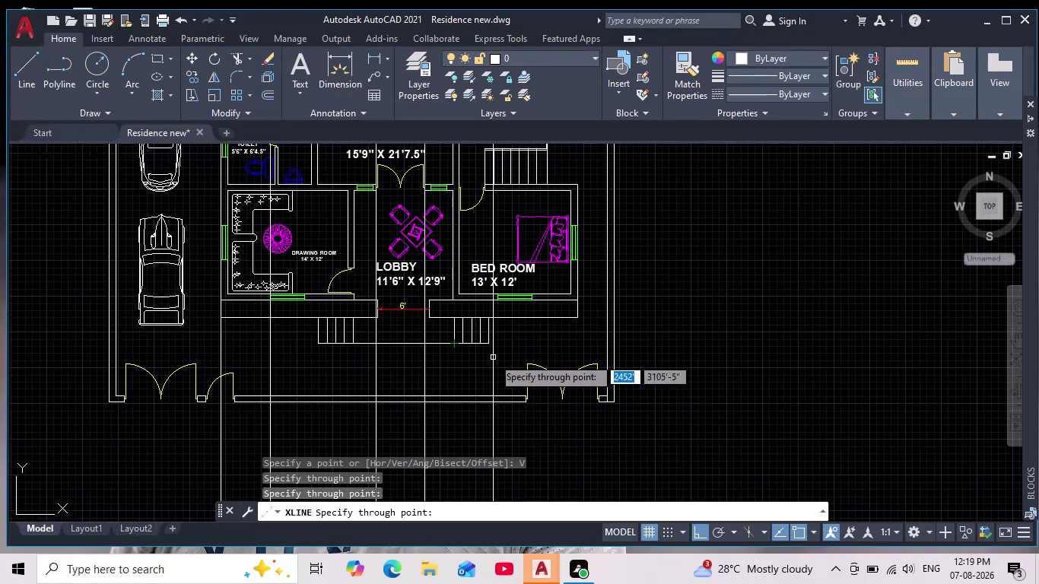
Pan and zoom along the lobby's front opening while the construction lines are active.
middle_drag(492, 357, 501, 402)
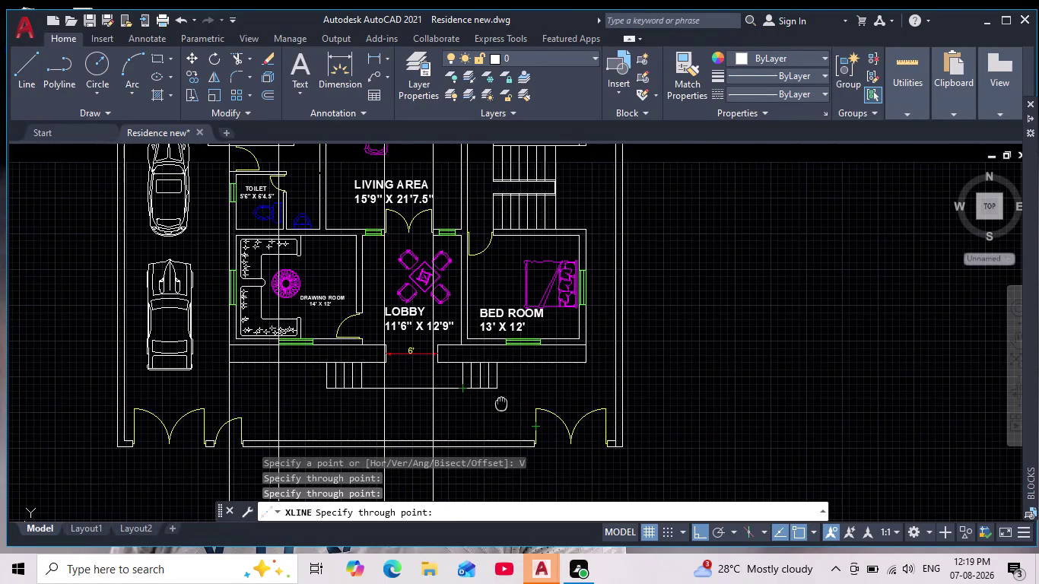
middle_drag(501, 402, 508, 398)
scroll(down, 3)
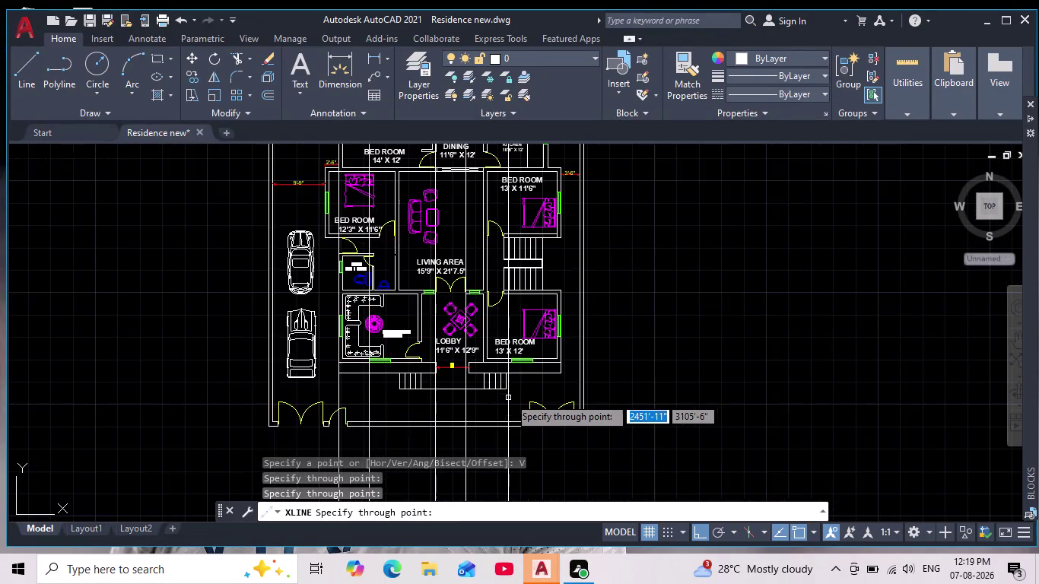
scroll(down, 3)
scroll(up, 3)
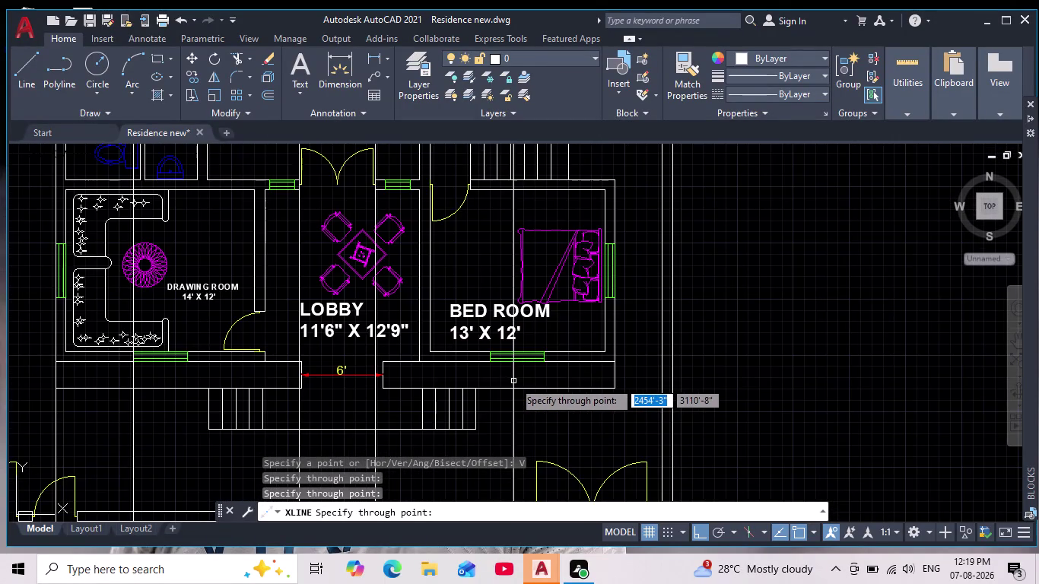
scroll(up, 3)
middle_drag(514, 381, 521, 392)
scroll(down, 3)
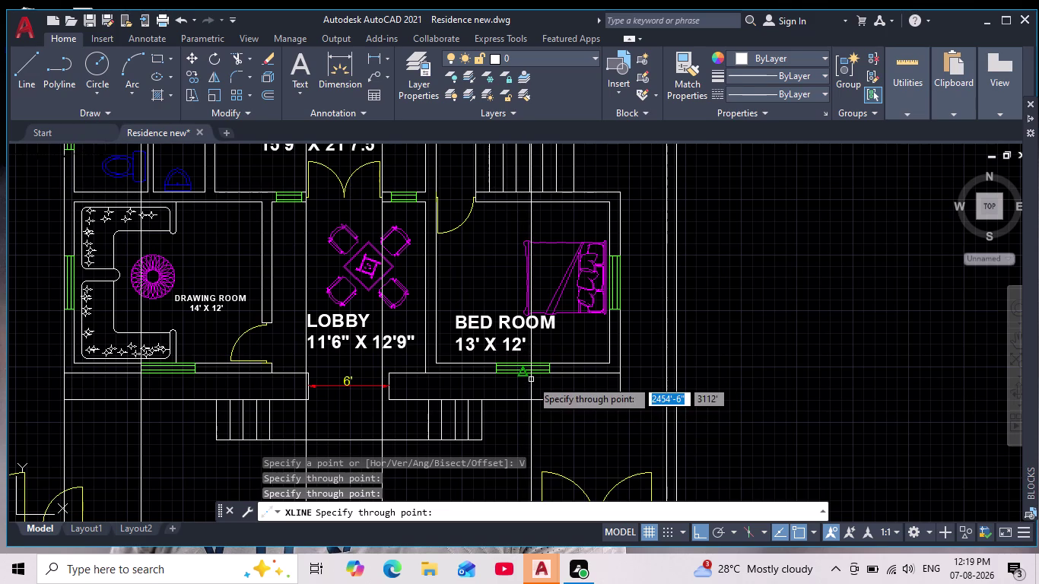
Cancel the construction line command and pan out to see the whole plan.
key(Escape)
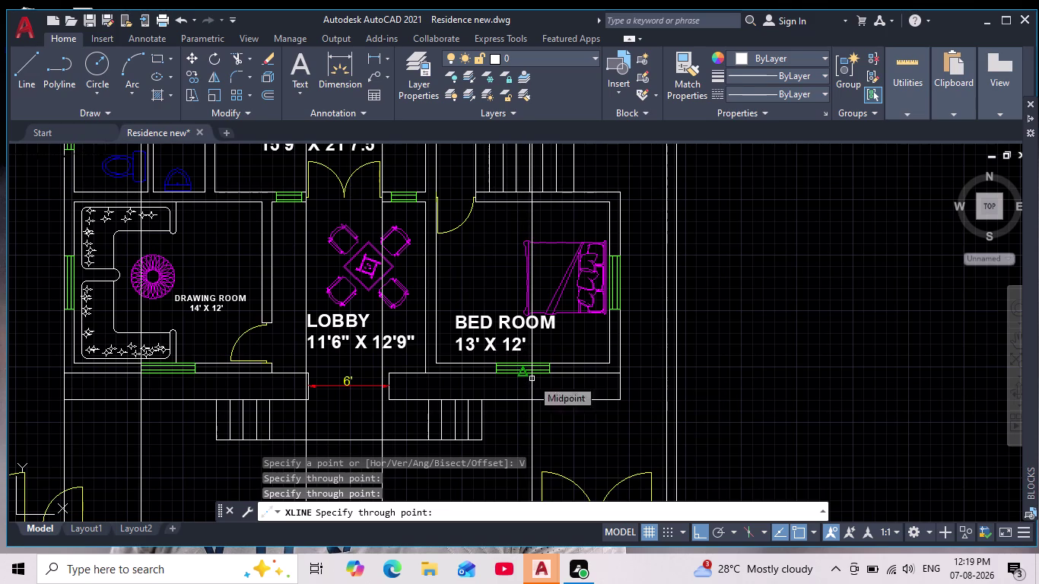
scroll(up, 3)
scroll(down, 3)
scroll(up, 3)
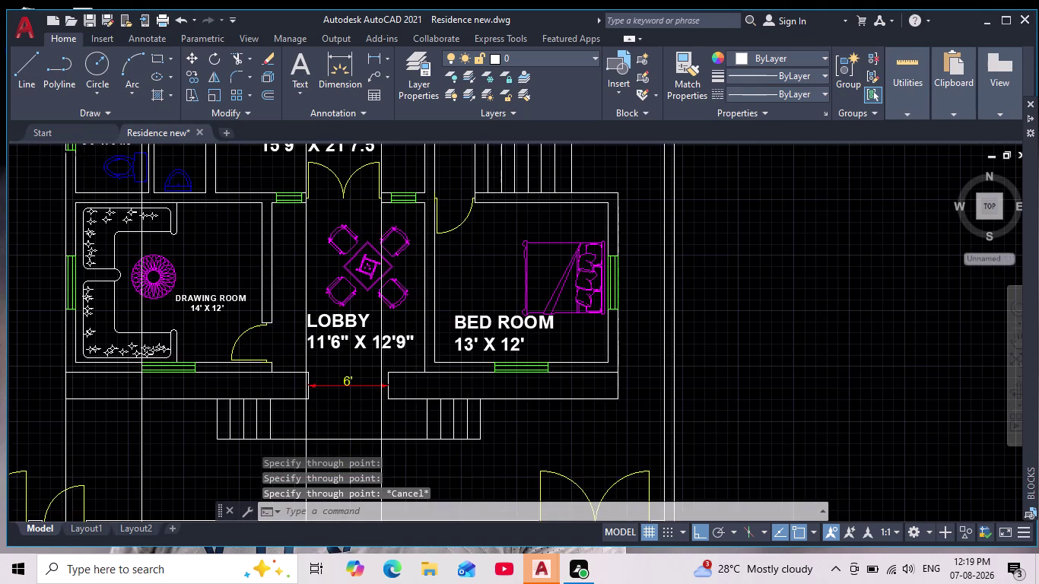
middle_drag(403, 386, 437, 279)
scroll(down, 3)
Window-select and erase the two vertical construction lines through the lobby.
click(462, 445)
click(380, 438)
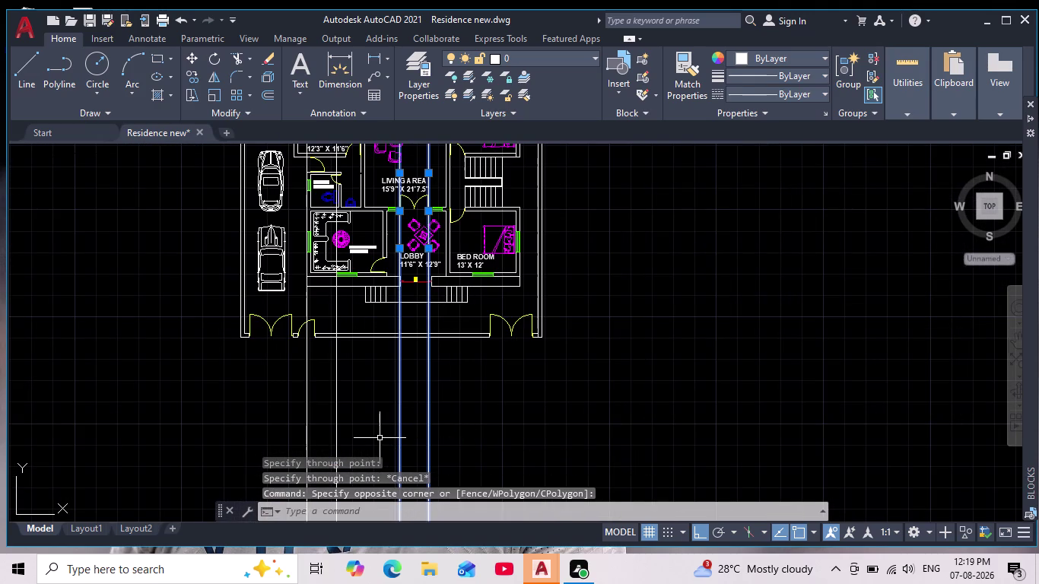
key(Delete)
scroll(up, 3)
scroll(down, 3)
middle_drag(392, 260, 393, 283)
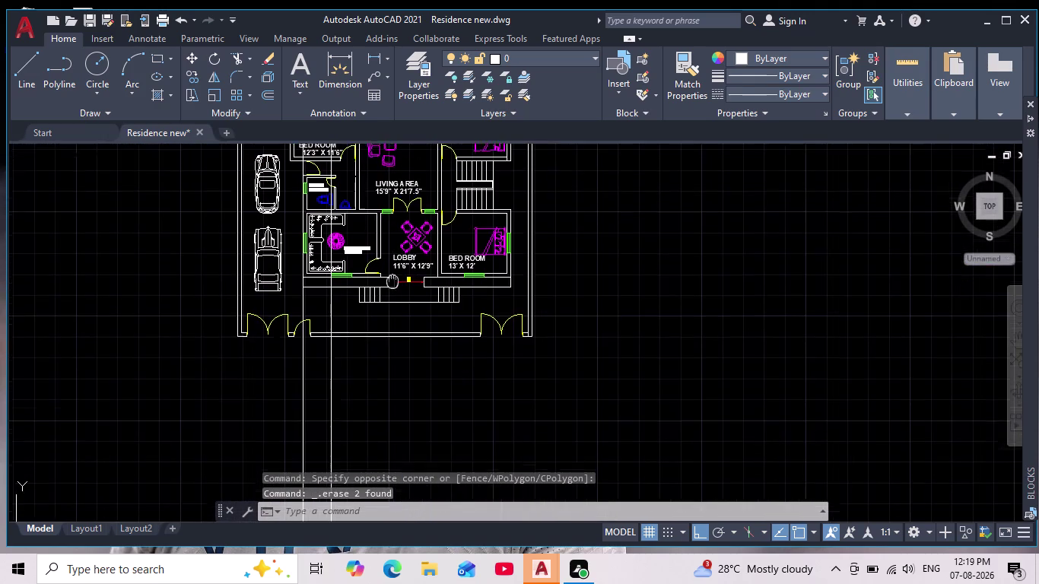
middle_drag(392, 283, 394, 302)
scroll(up, 3)
scroll(up, 3)
scroll(down, 3)
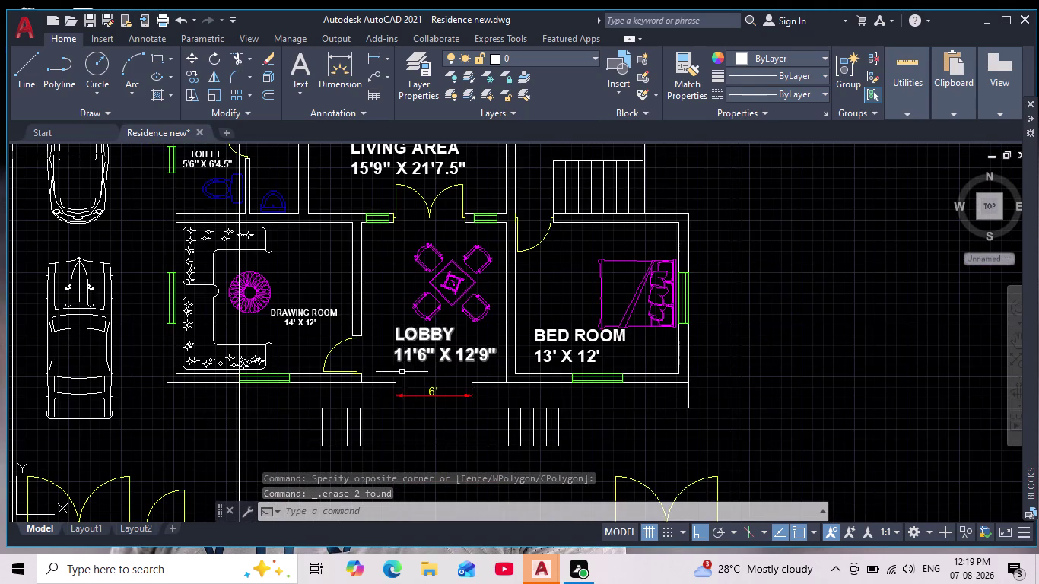
scroll(up, 3)
Zoom in on the door opening, select its left jamb edge, then deselect it.
click(392, 360)
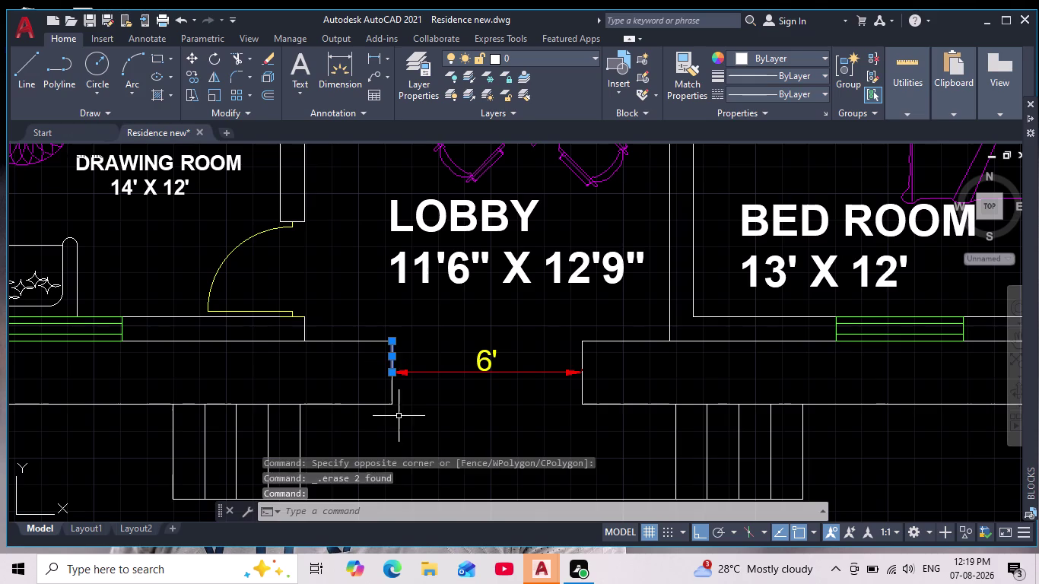
scroll(up, 3)
click(363, 346)
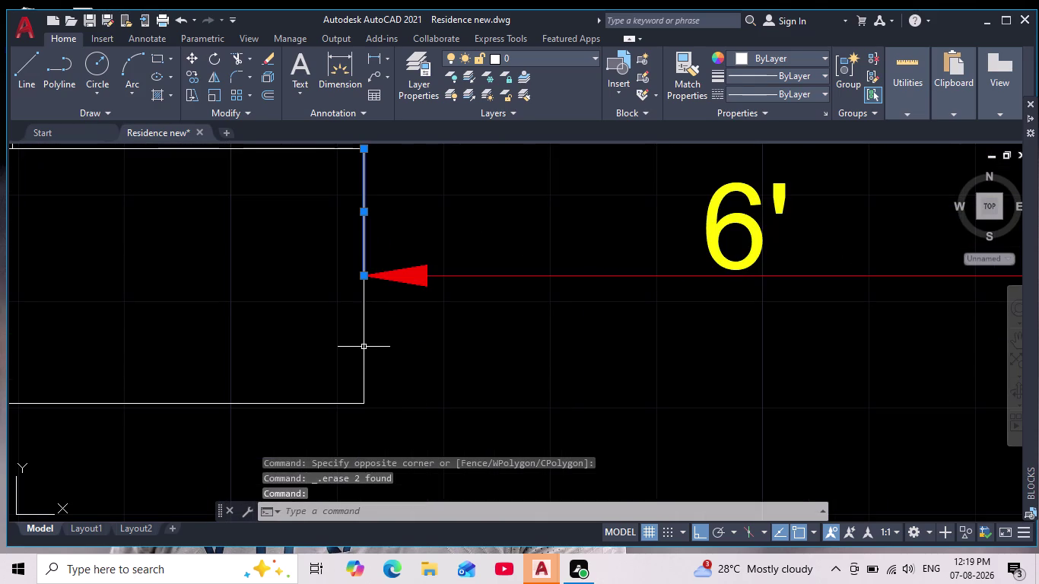
scroll(down, 3)
scroll(up, 3)
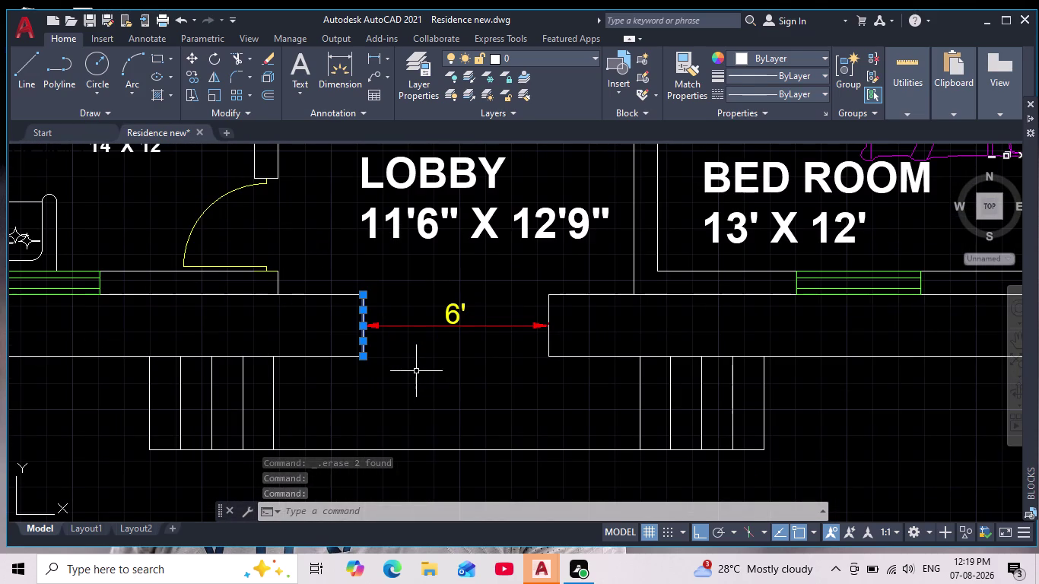
key(Escape)
scroll(down, 3)
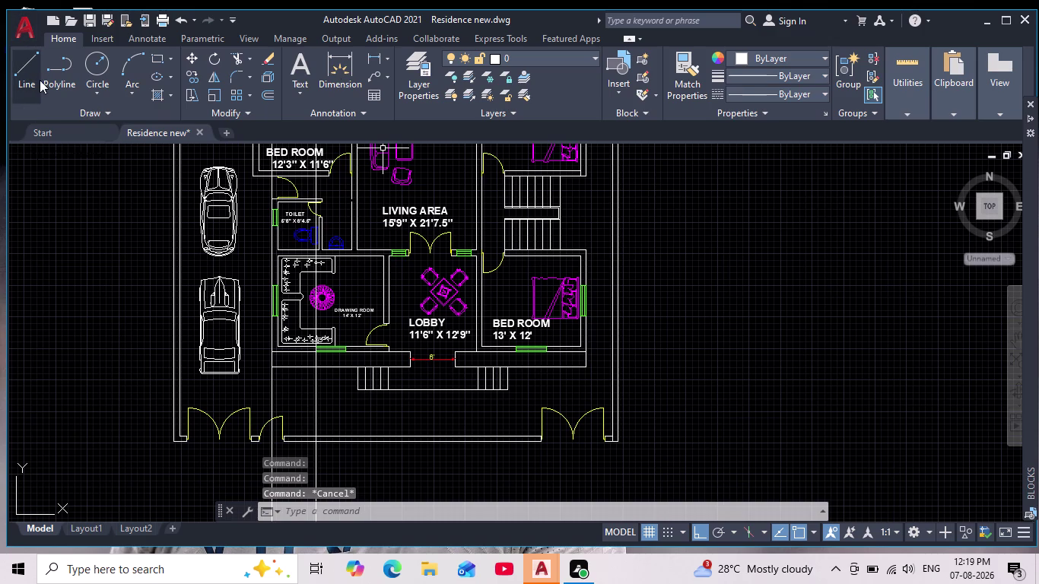
Draw a short vertical line across the wall just left of the 6' opening.
click(20, 64)
scroll(up, 3)
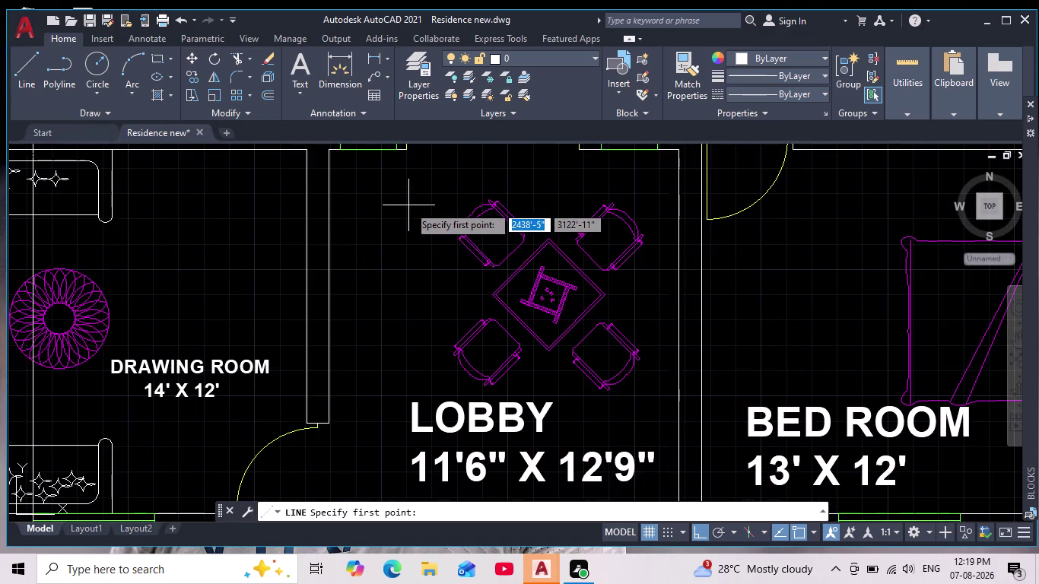
scroll(down, 3)
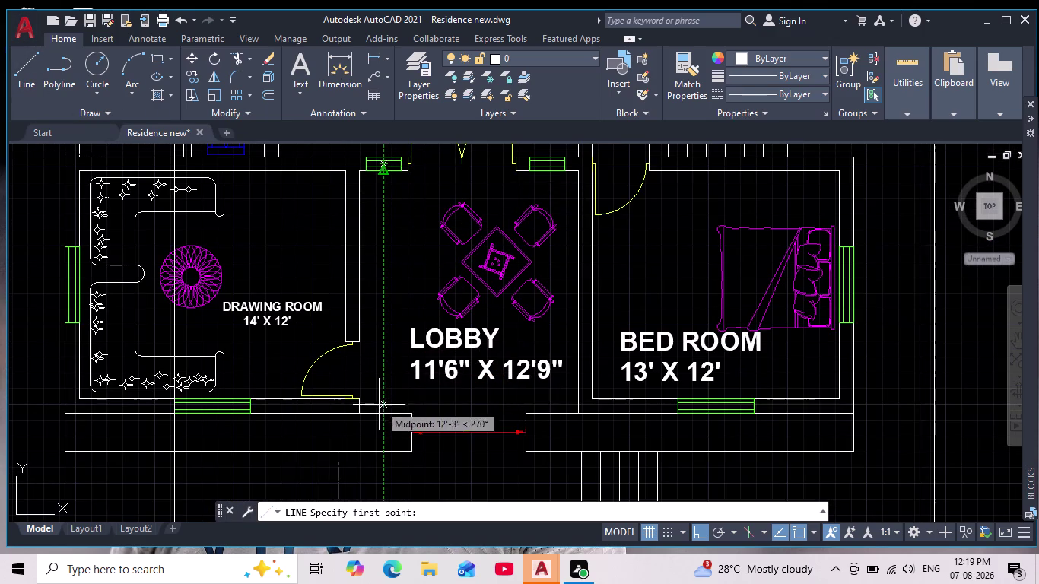
scroll(up, 3)
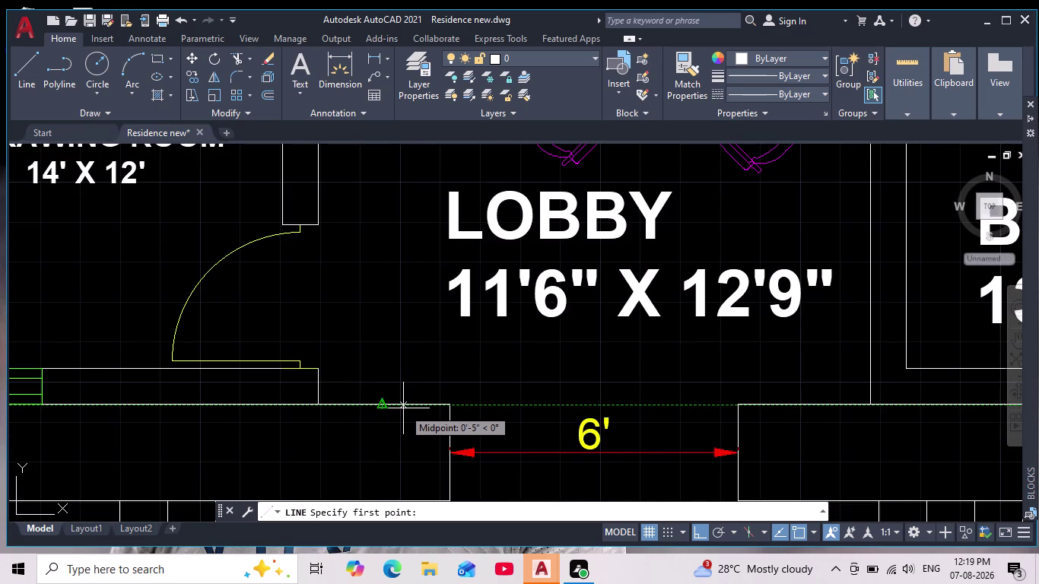
click(403, 409)
scroll(down, 3)
middle_drag(419, 434, 425, 334)
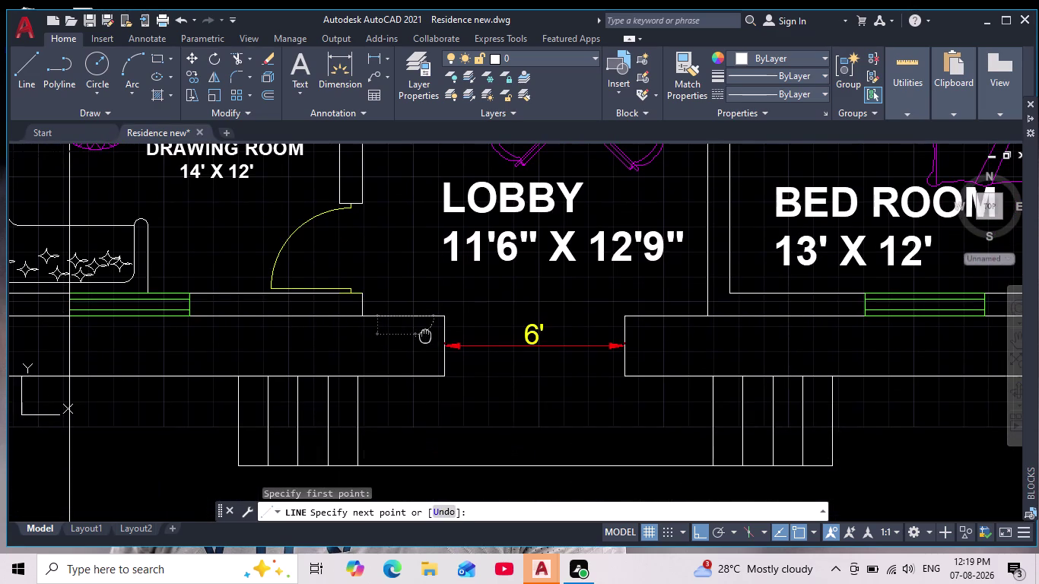
scroll(up, 3)
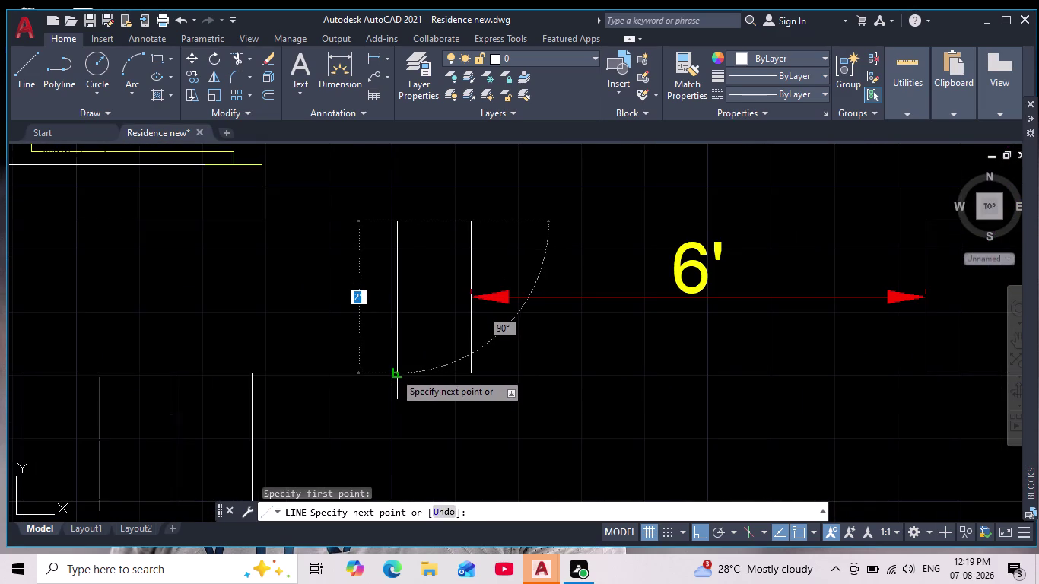
click(394, 373)
key(Escape)
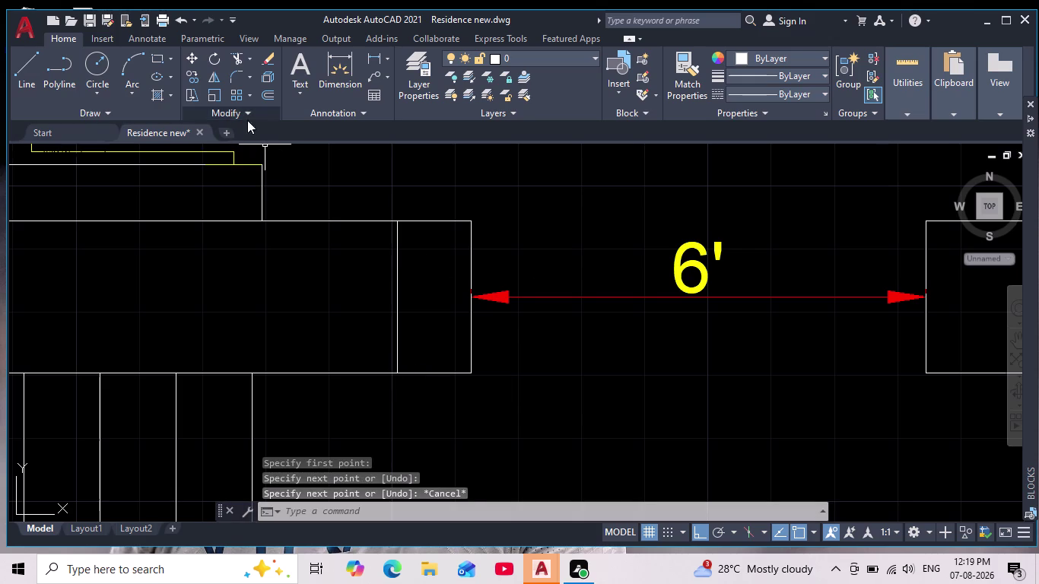
Pan and zoom out to view the lobby front with the new line.
scroll(down, 3)
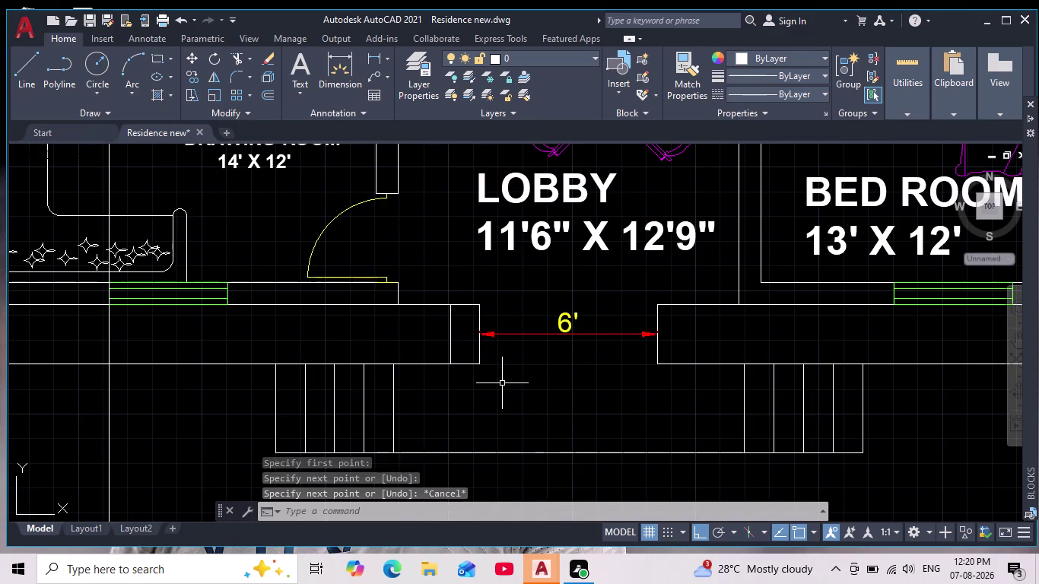
middle_drag(516, 388, 409, 398)
scroll(down, 3)
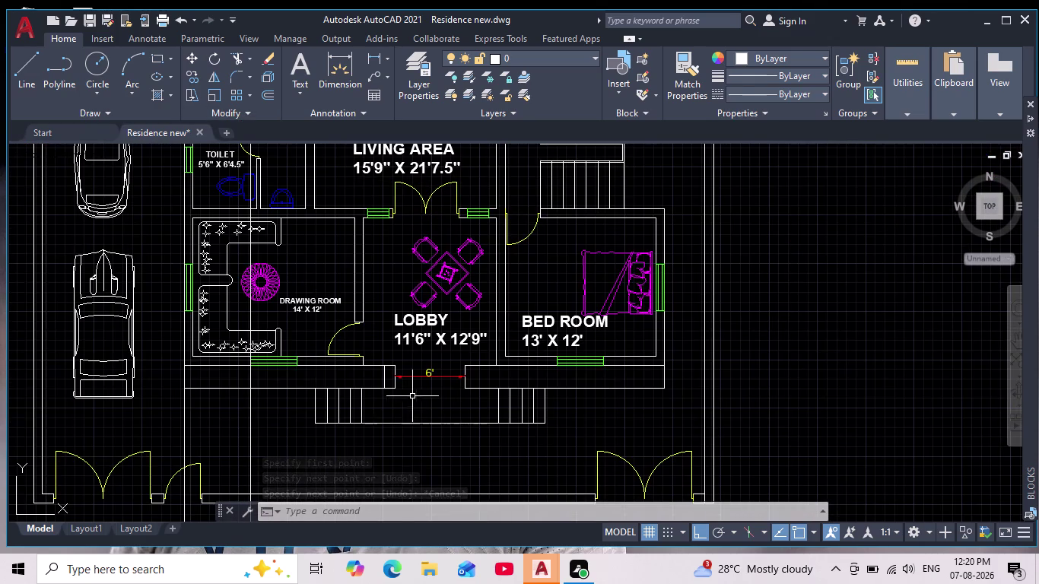
scroll(up, 3)
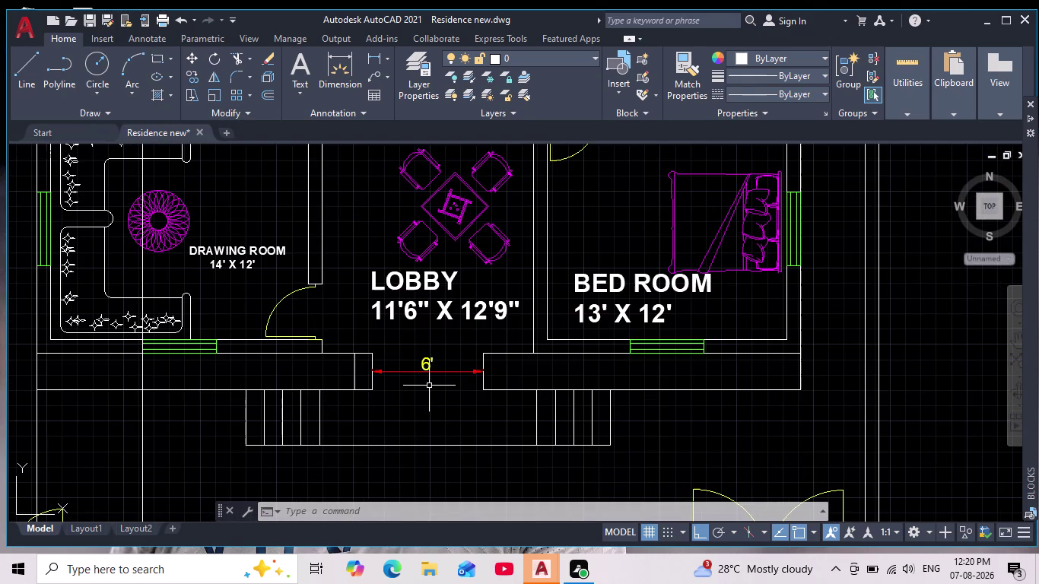
scroll(down, 3)
scroll(up, 3)
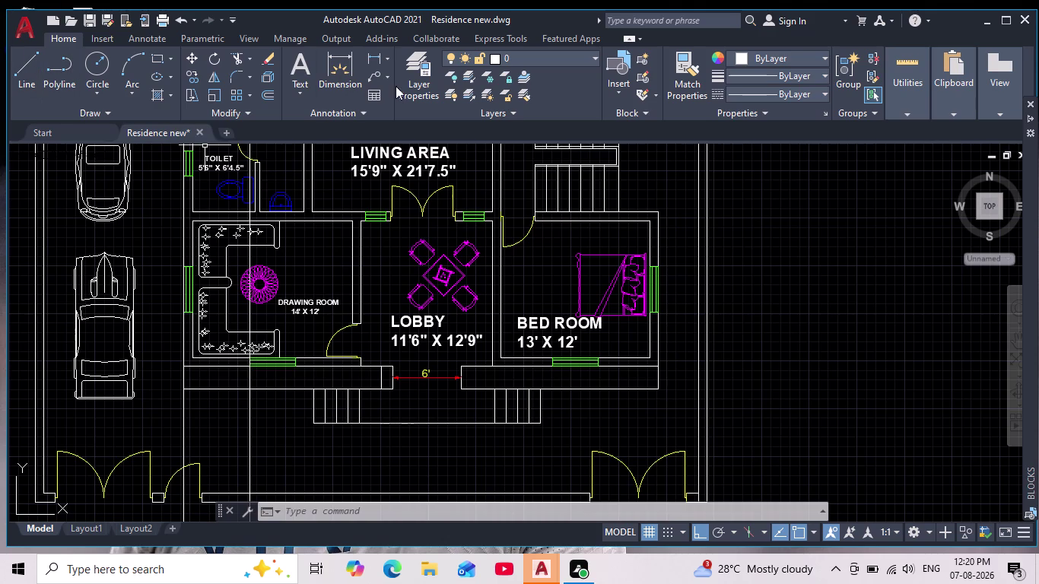
Preview a linear dimension from the window edge across the living-area doorway (5'-8").
click(369, 60)
scroll(up, 3)
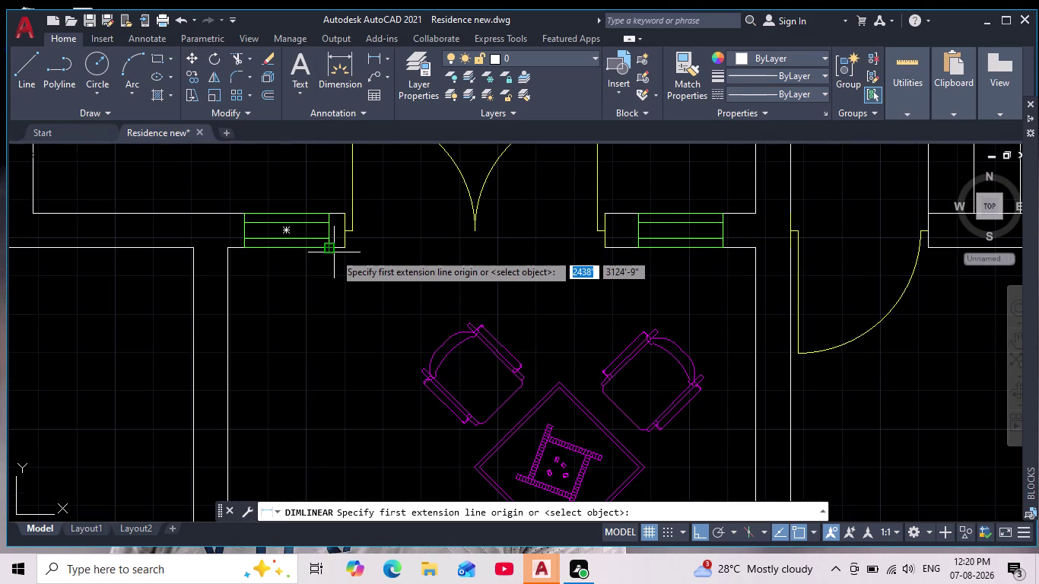
click(343, 248)
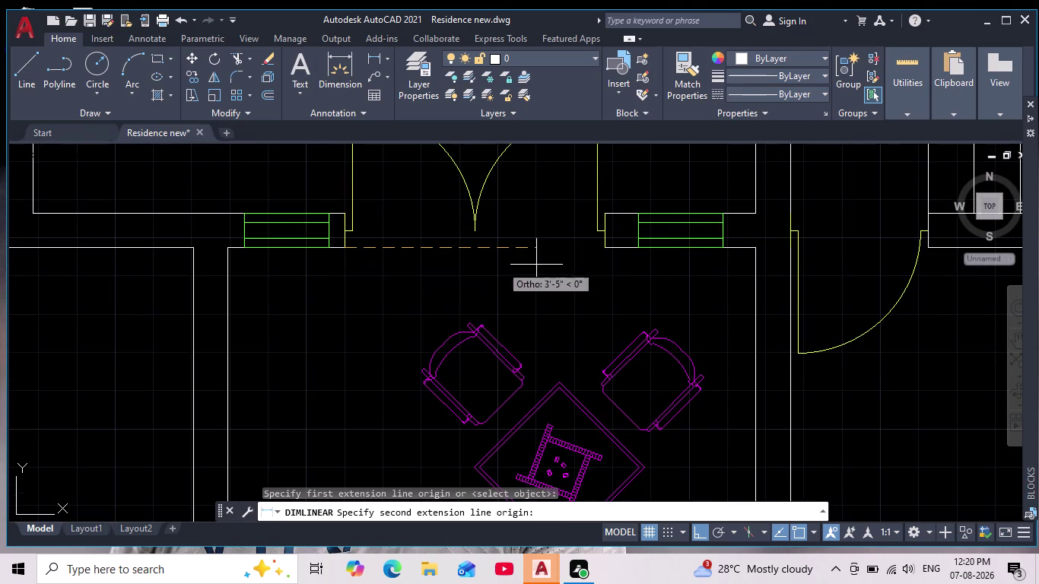
click(600, 251)
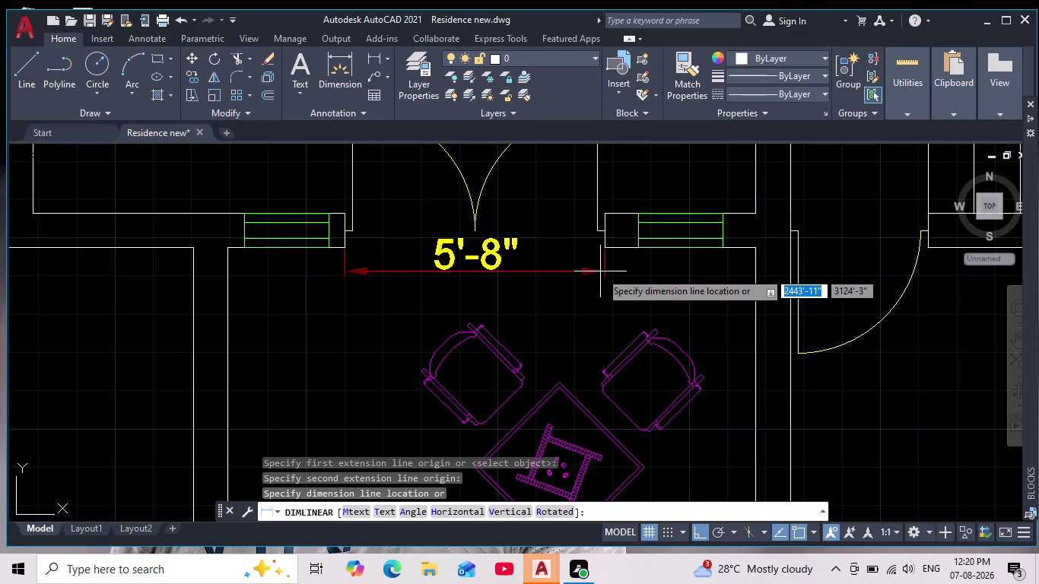
scroll(down, 3)
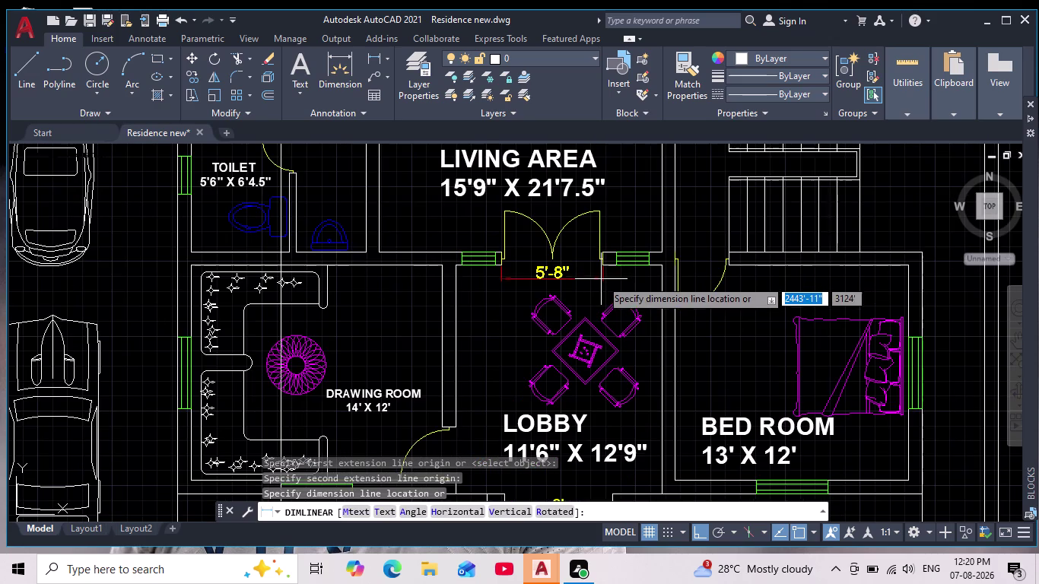
scroll(up, 3)
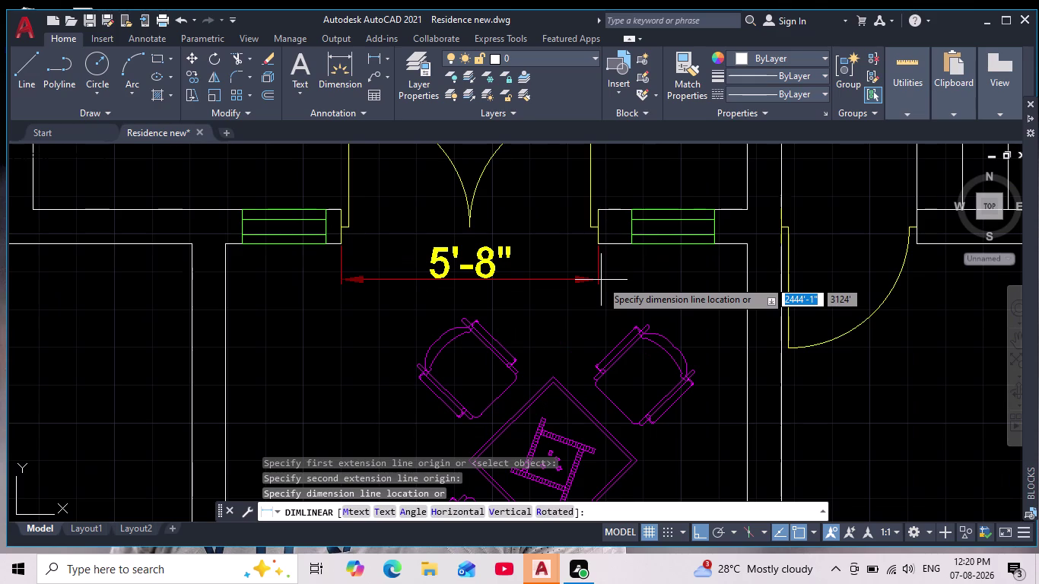
Cancel the dimension and pan back toward the lobby entrance.
scroll(down, 3)
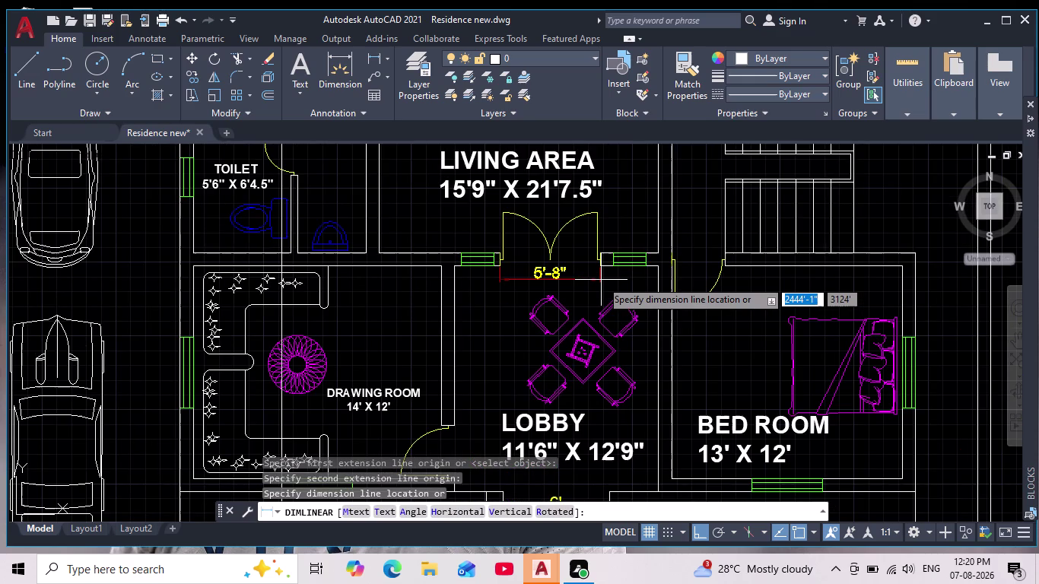
scroll(down, 3)
scroll(up, 3)
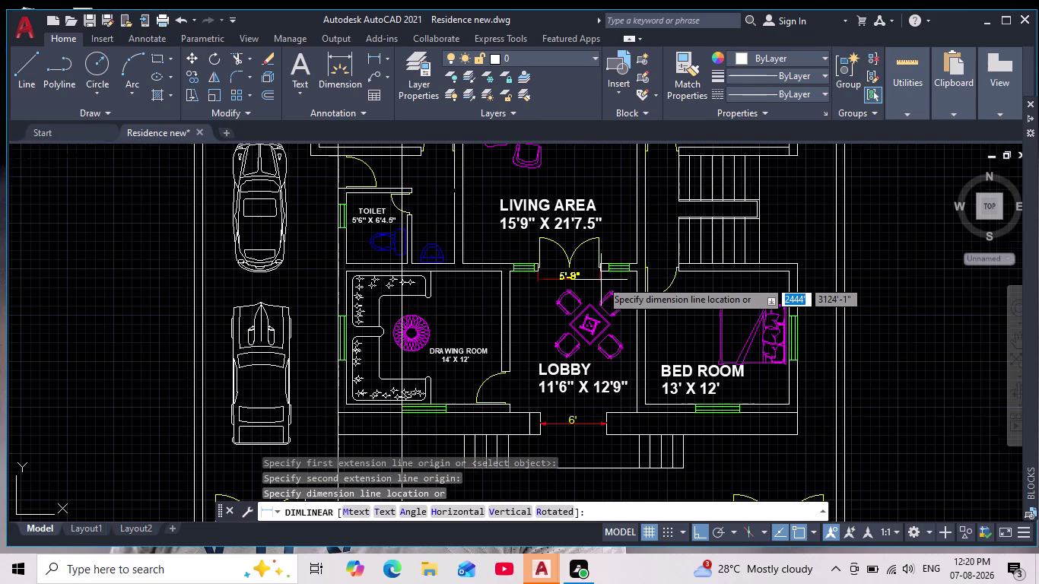
key(Escape)
middle_drag(586, 344, 548, 283)
scroll(down, 3)
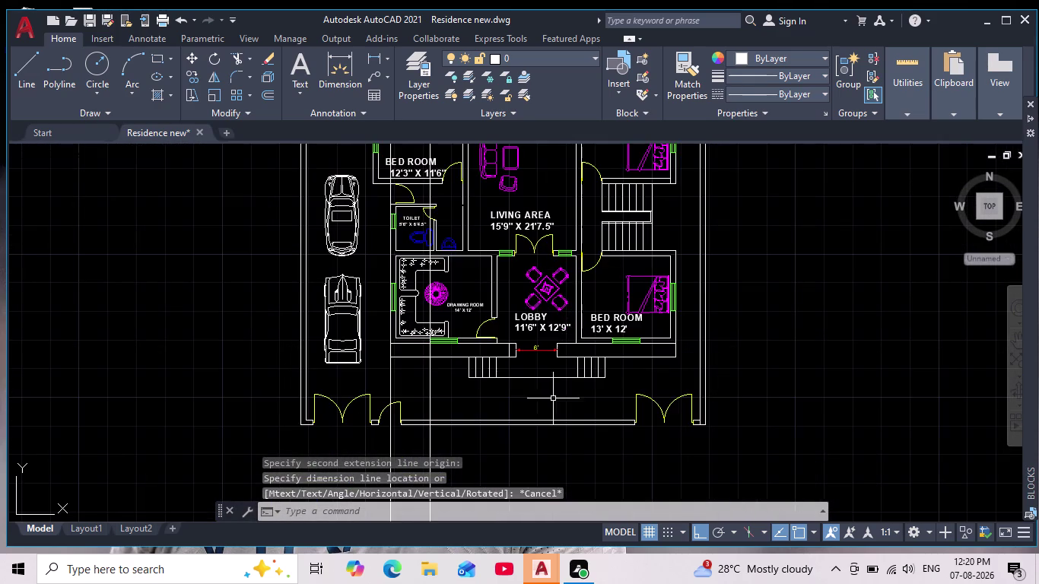
scroll(up, 3)
middle_drag(602, 369, 525, 362)
scroll(down, 3)
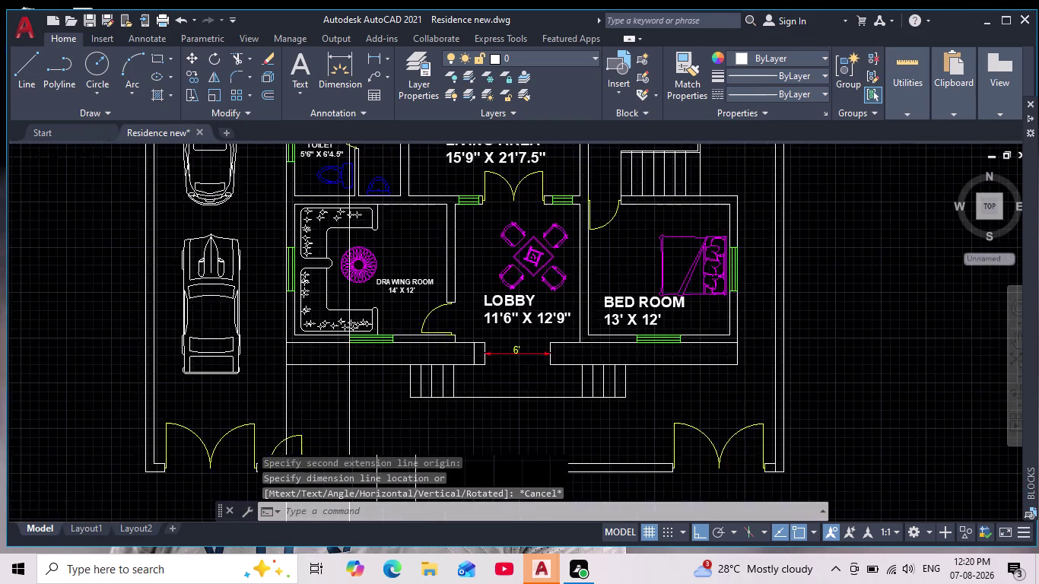
Select the left wall end line and attempt a mirror, then cancel it.
scroll(up, 3)
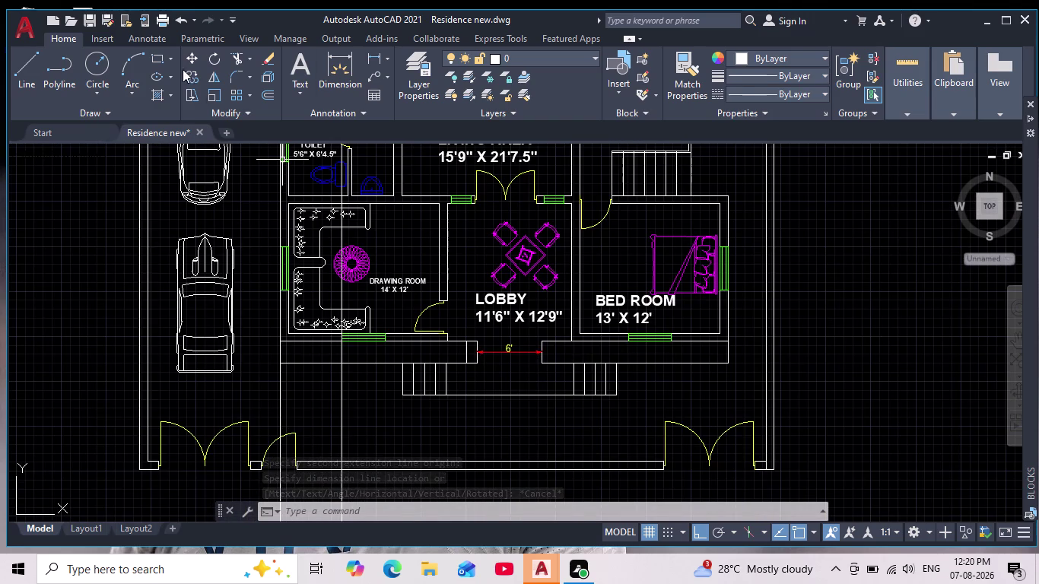
click(34, 75)
scroll(up, 3)
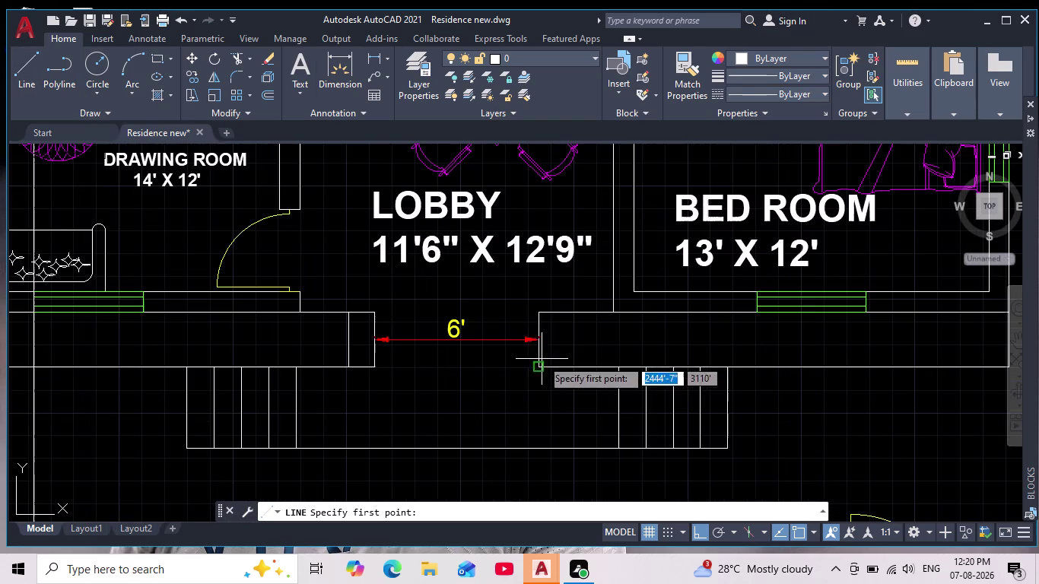
key(Escape)
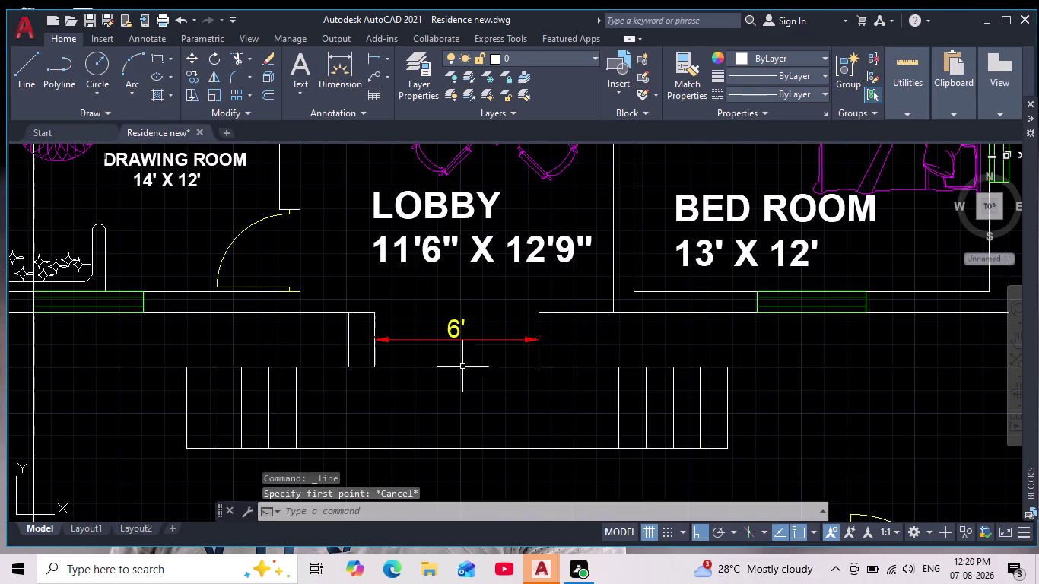
click(349, 339)
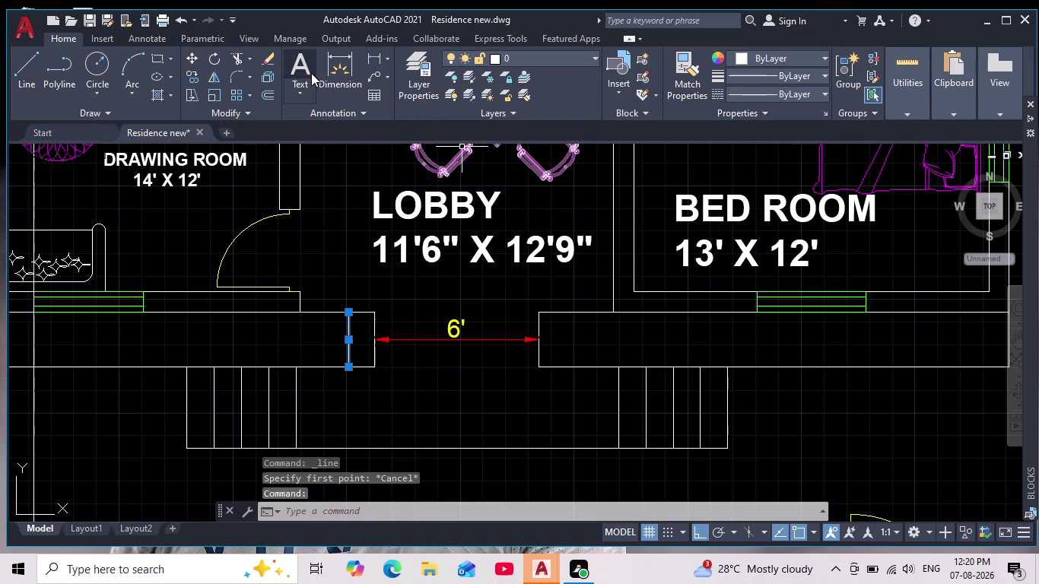
click(213, 76)
click(452, 339)
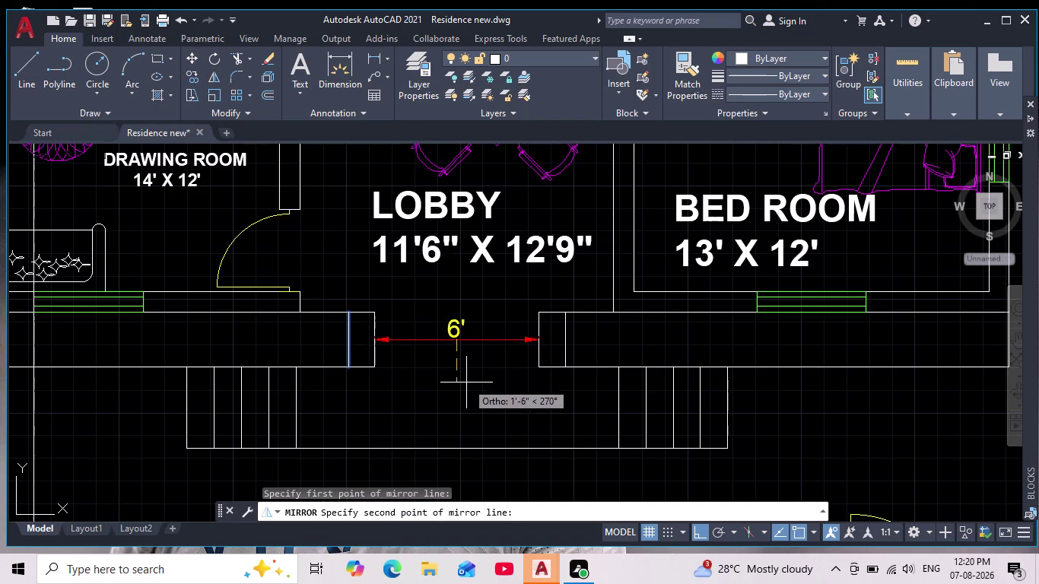
click(467, 404)
key(Escape)
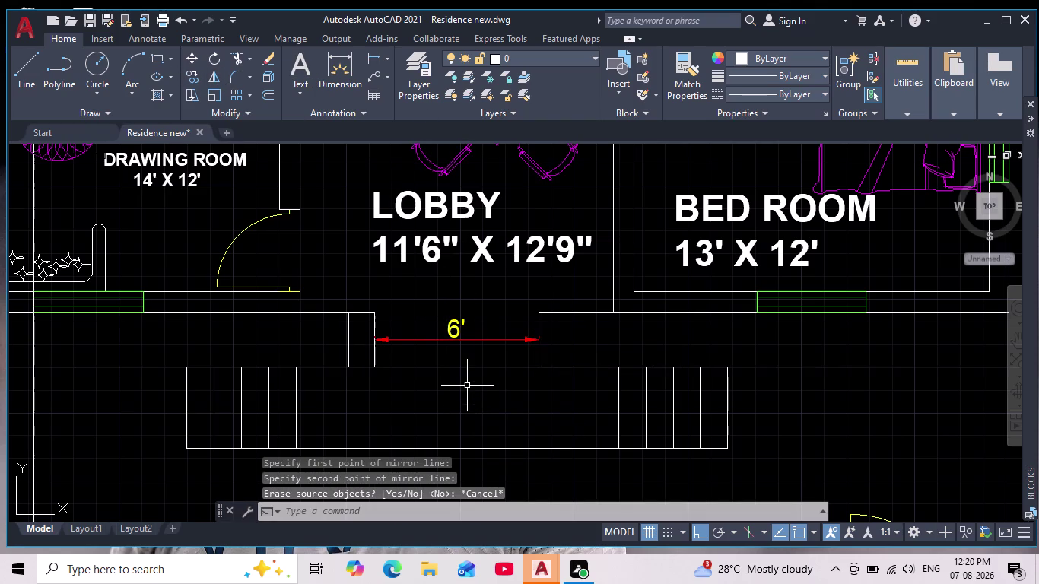
Mirror the left jamb line across the opening's centre, keeping the original.
key(Return)
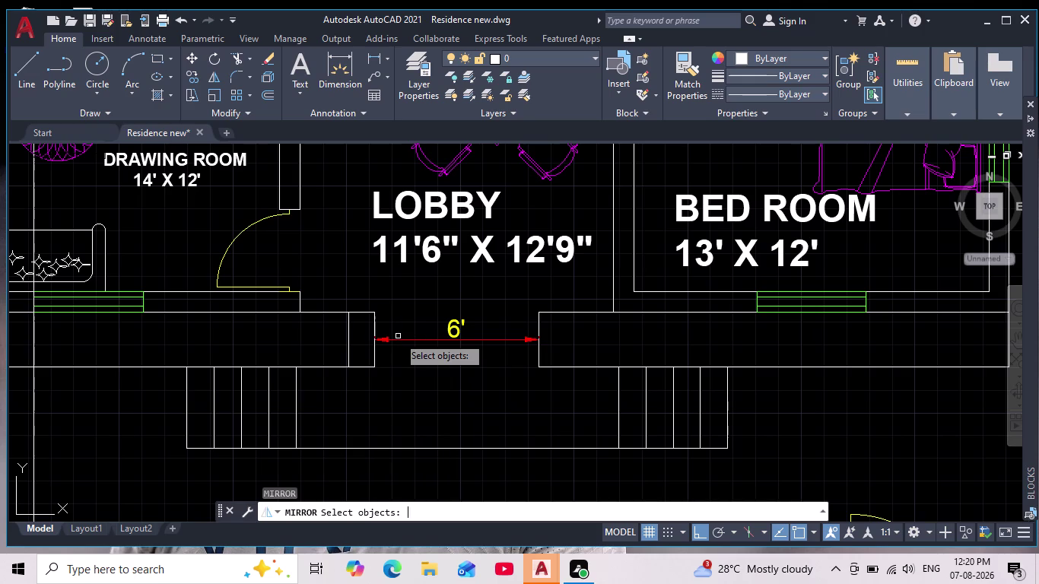
click(348, 324)
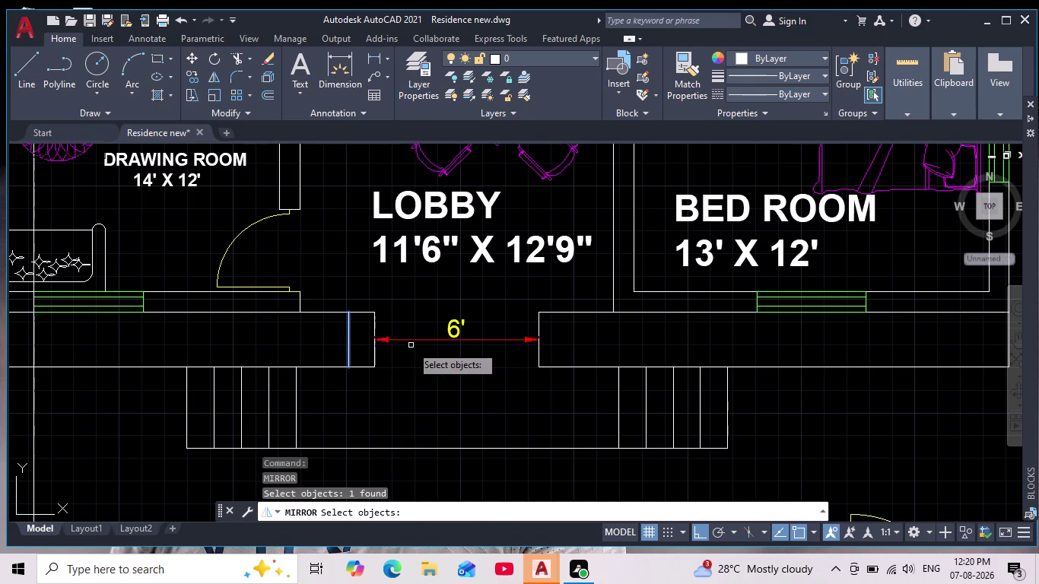
key(Return)
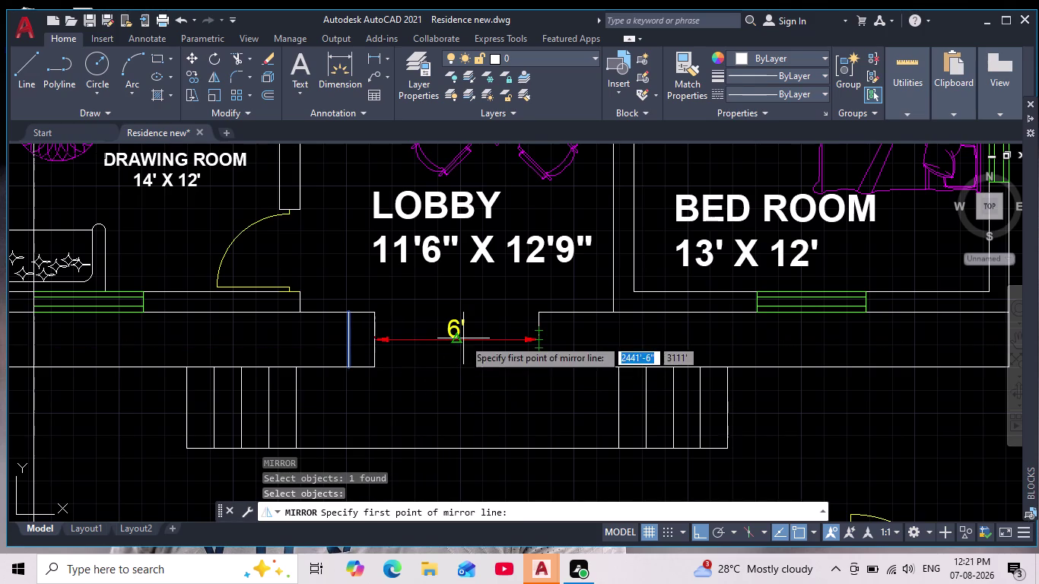
drag(458, 339, 460, 353)
click(473, 387)
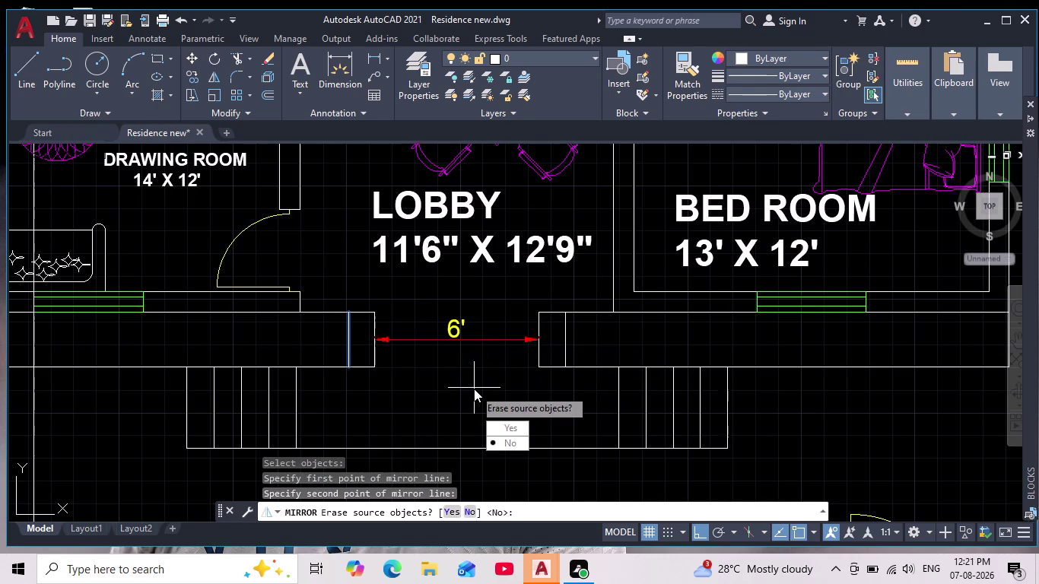
key(Return)
key(Escape)
key(Escape)
Clear any remaining commands and start the Trim tool.
scroll(down, 3)
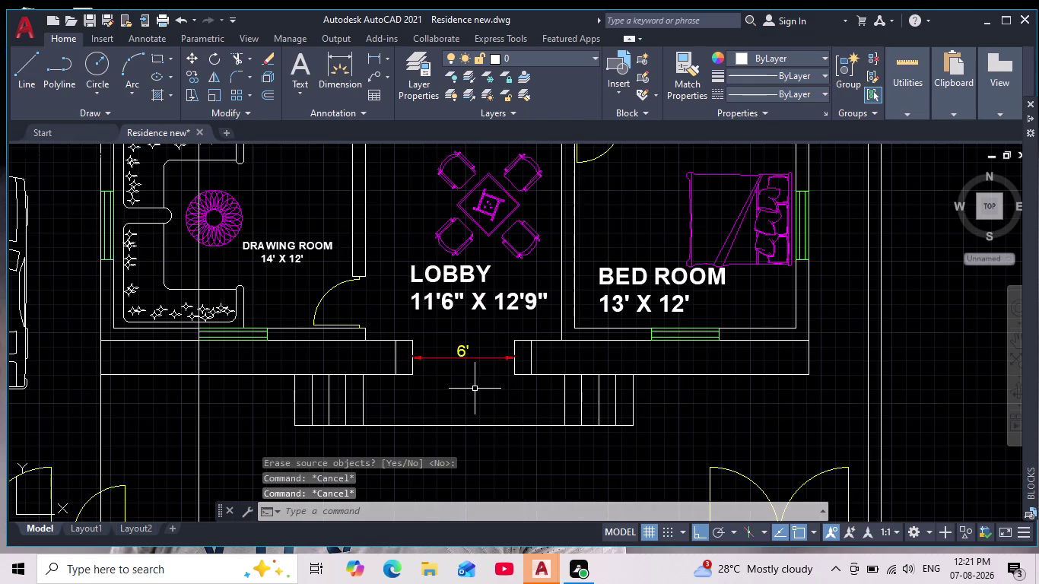
scroll(down, 3)
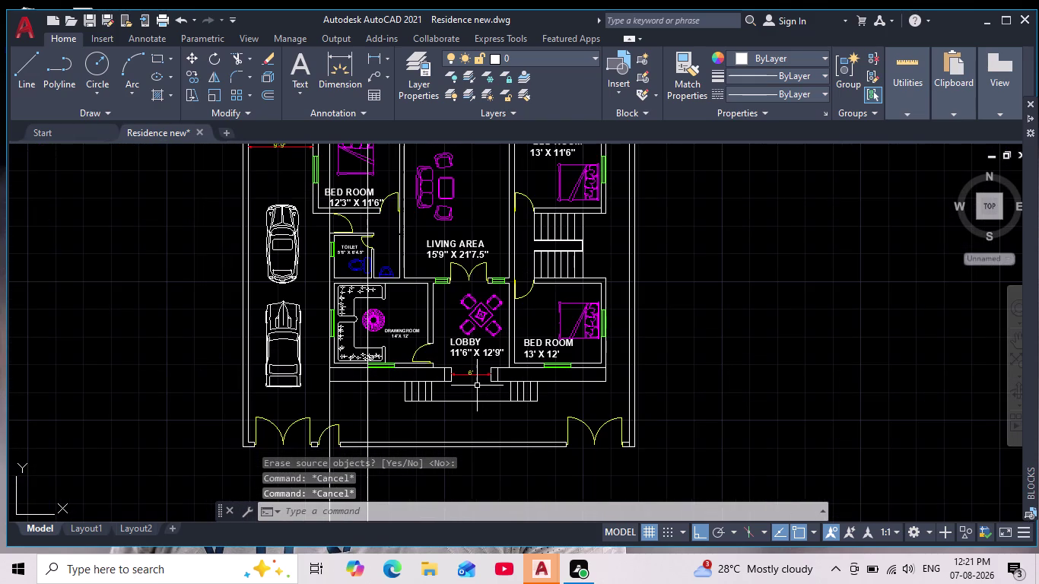
scroll(up, 3)
key(Escape)
key(Escape)
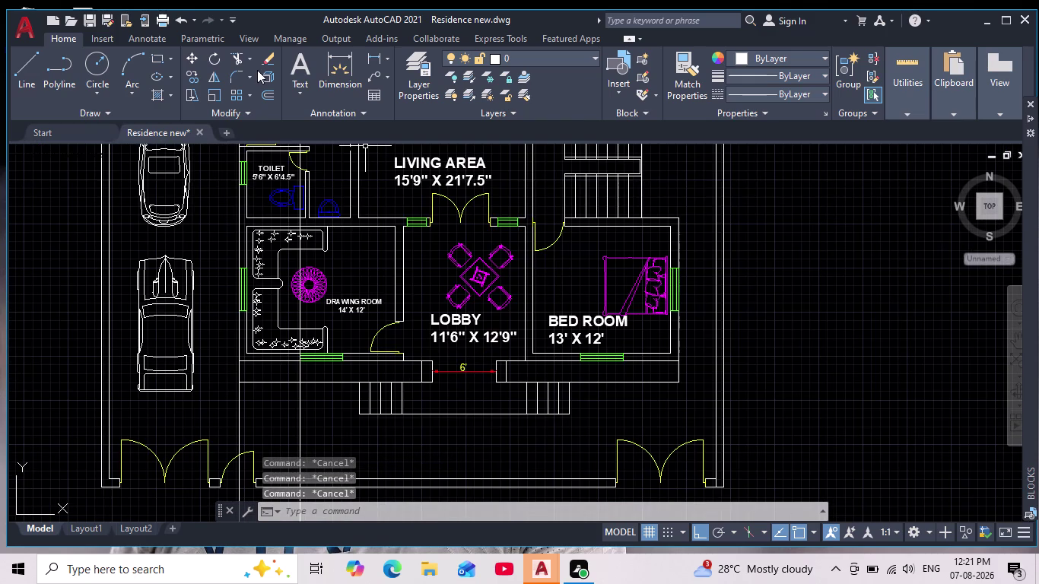
click(235, 56)
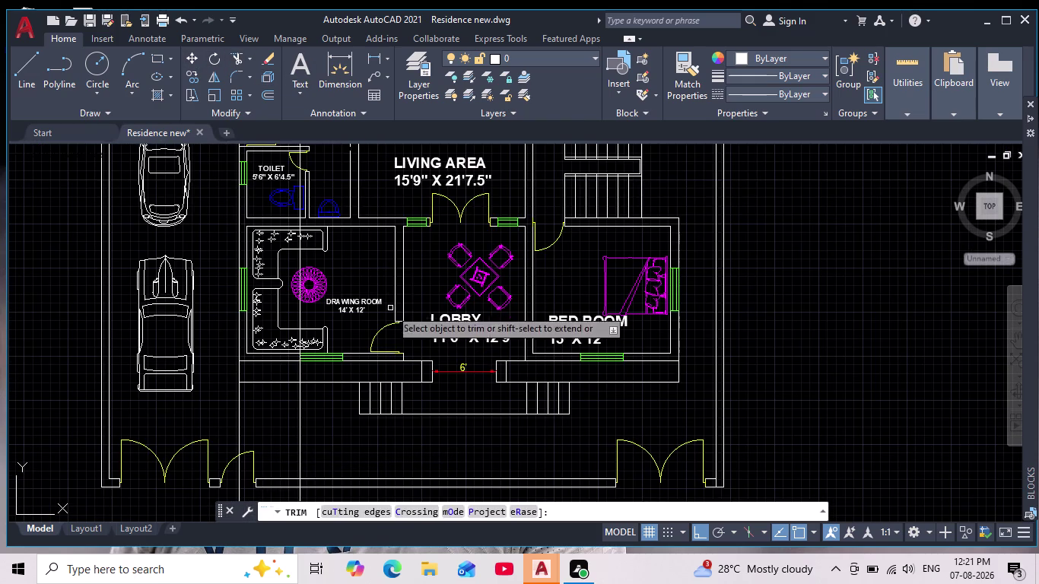
Fence-trim the wall lines inside the left part of the lobby opening.
scroll(up, 3)
drag(437, 317, 476, 478)
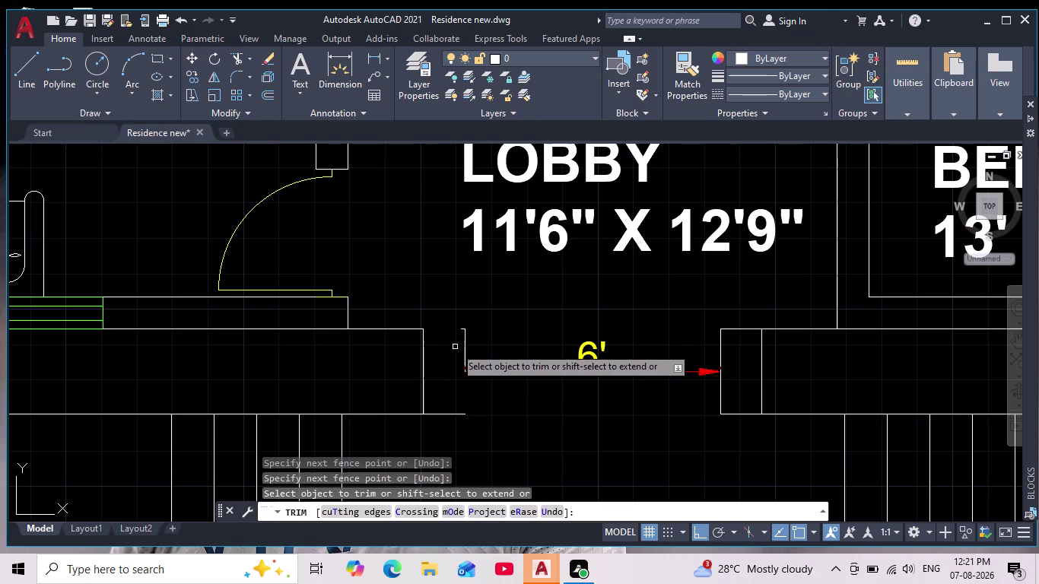
drag(456, 348, 474, 343)
scroll(up, 3)
drag(500, 254, 510, 344)
scroll(down, 3)
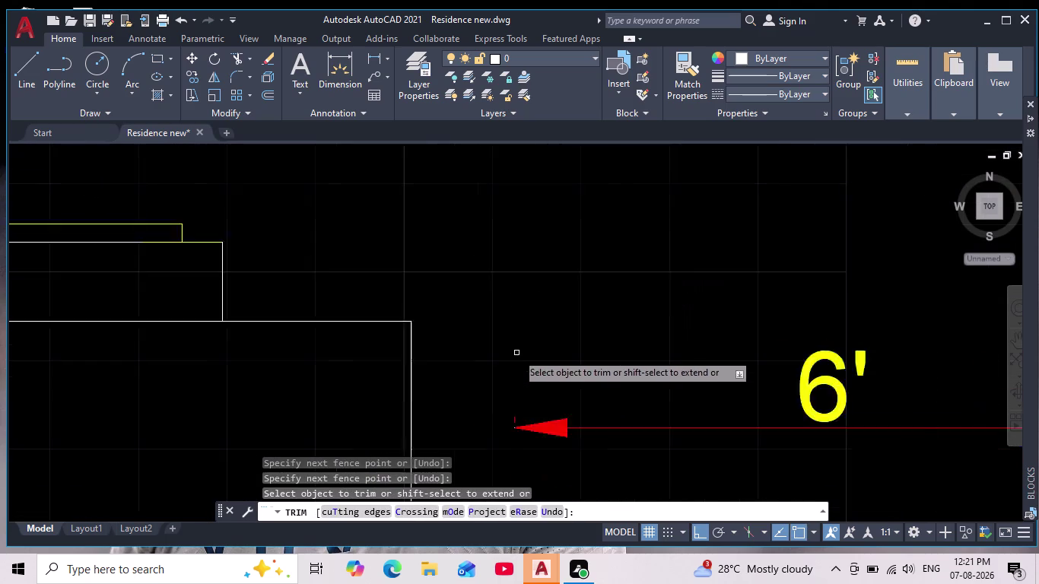
scroll(down, 3)
scroll(up, 3)
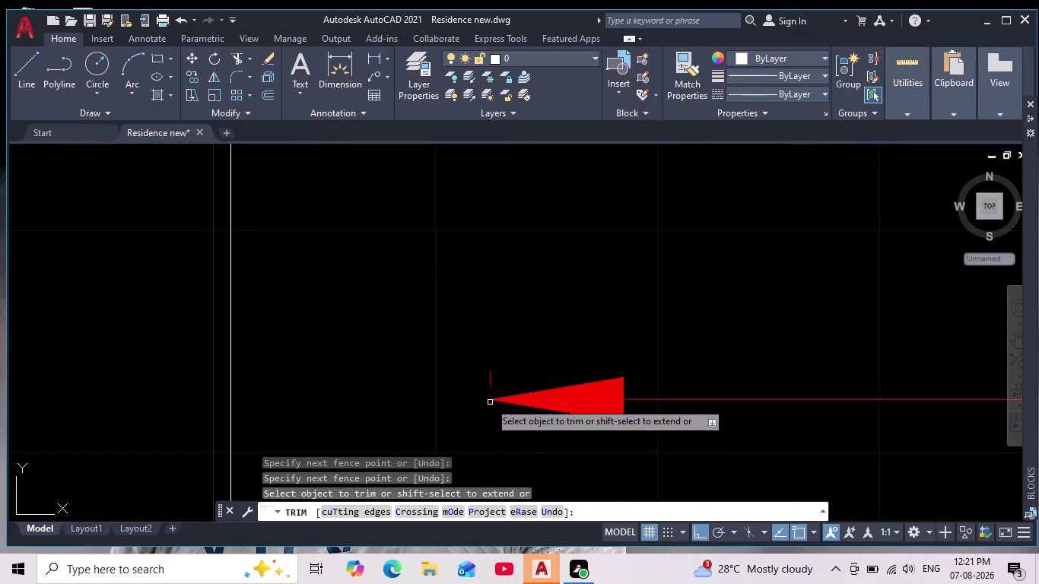
scroll(down, 3)
middle_drag(657, 418, 578, 385)
scroll(up, 3)
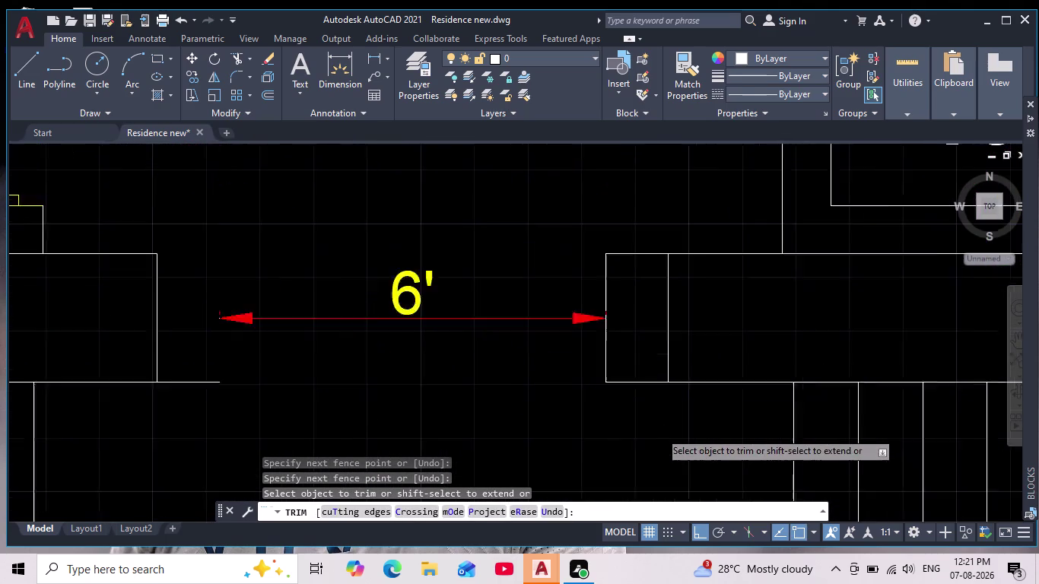
scroll(up, 3)
middle_drag(603, 248, 601, 350)
Trim the remaining line segments at the opening's right wall end.
drag(603, 239, 641, 431)
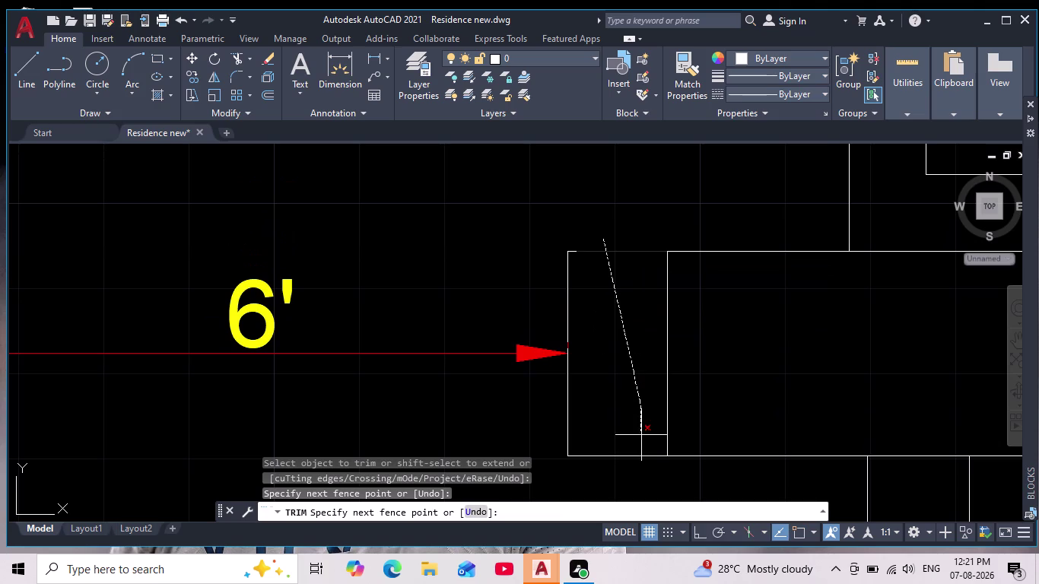
drag(641, 431, 642, 482)
drag(514, 285, 577, 267)
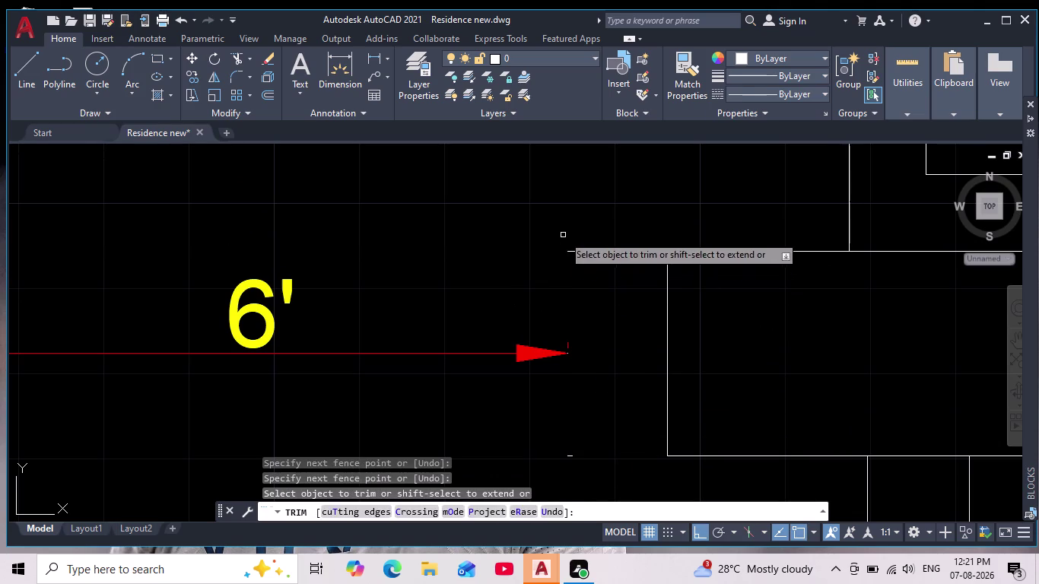
drag(565, 234, 566, 263)
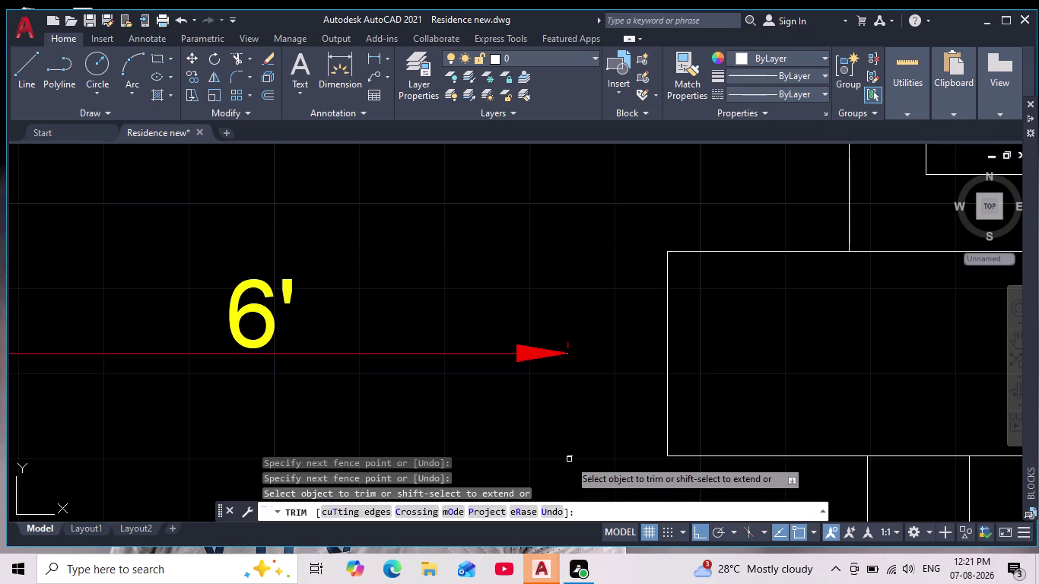
click(569, 457)
scroll(down, 3)
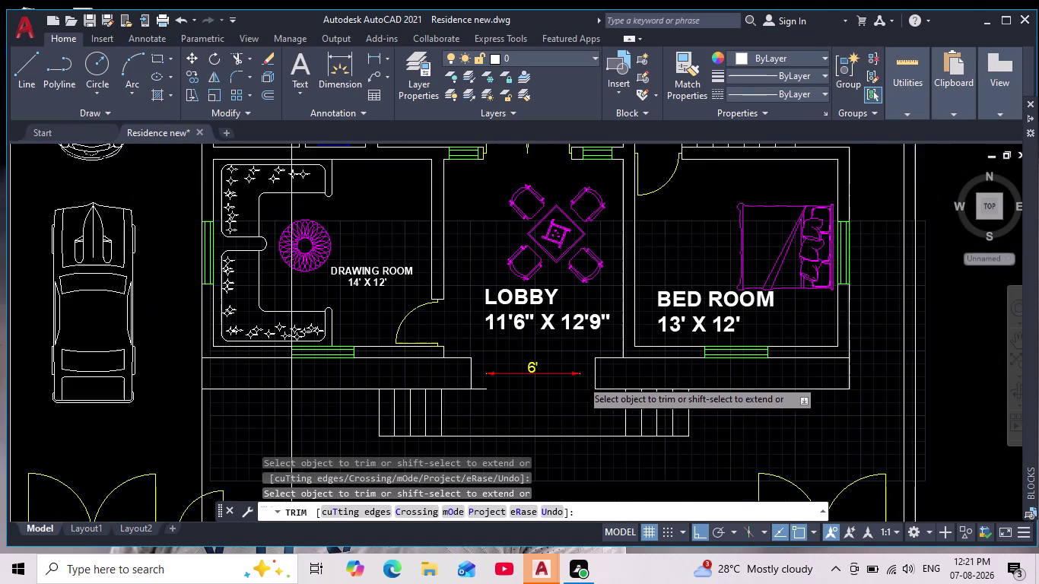
middle_click(551, 396)
scroll(up, 3)
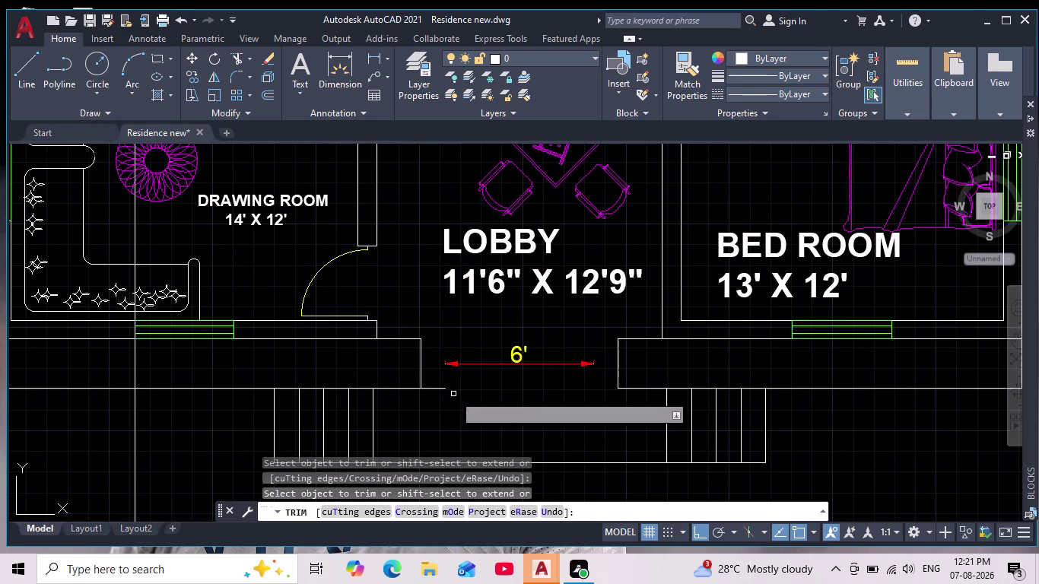
drag(443, 380, 443, 402)
key(Escape)
key(Escape)
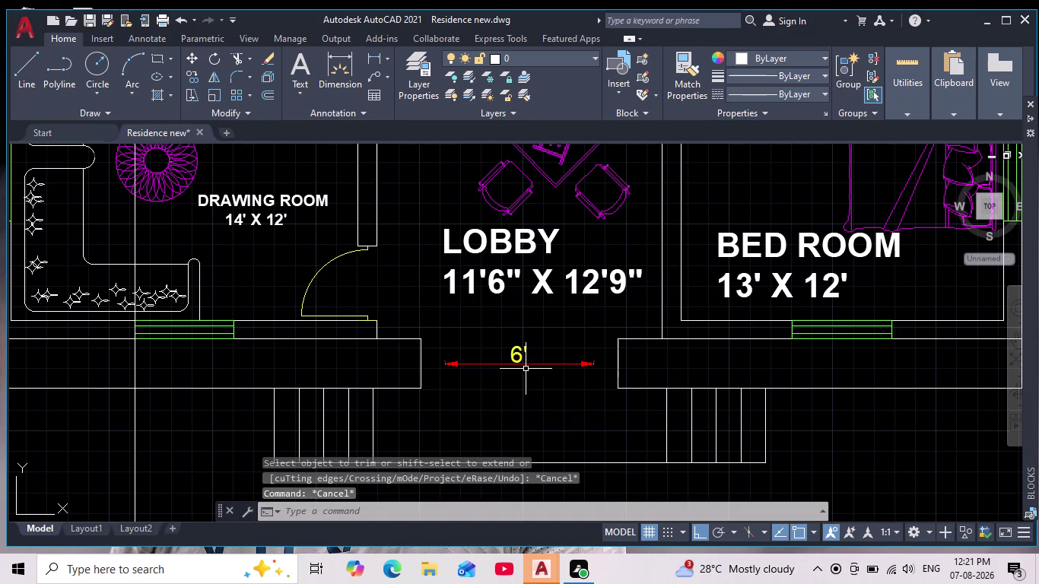
Delete the lobby's 6' entrance dimension and pan back over the lobby.
click(521, 359)
key(Delete)
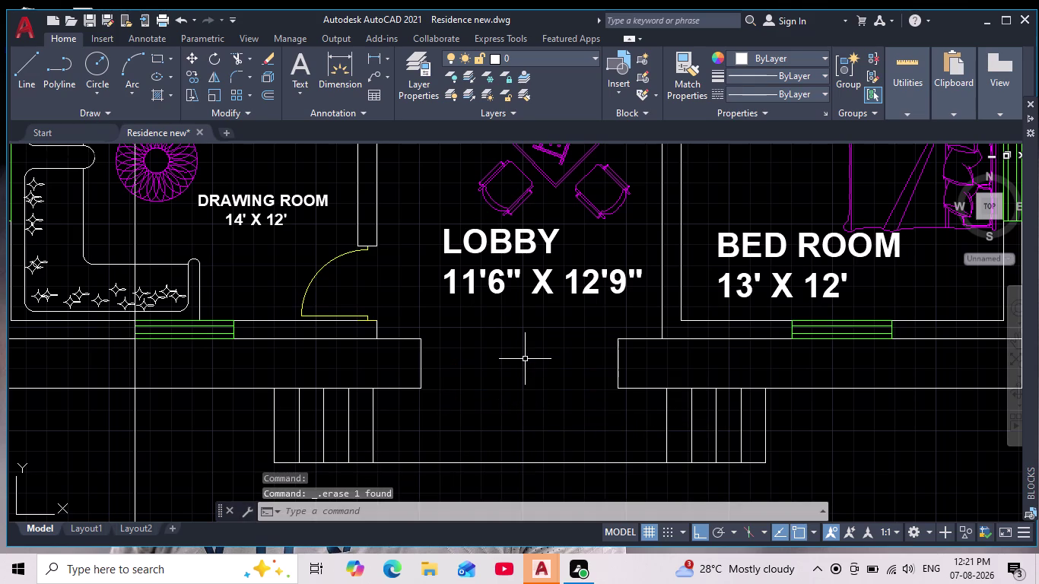
scroll(down, 3)
scroll(up, 3)
middle_drag(547, 424, 548, 461)
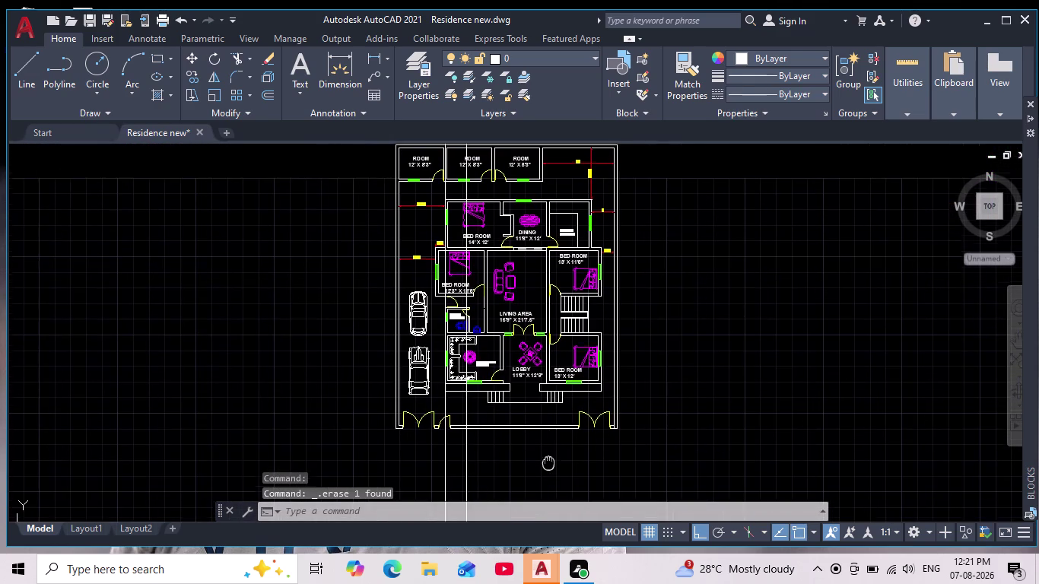
middle_drag(548, 461, 548, 463)
scroll(up, 3)
key(Escape)
Start vertical XLINEs through a wall edge and both outer corners of the plan.
key(Escape)
text(x)
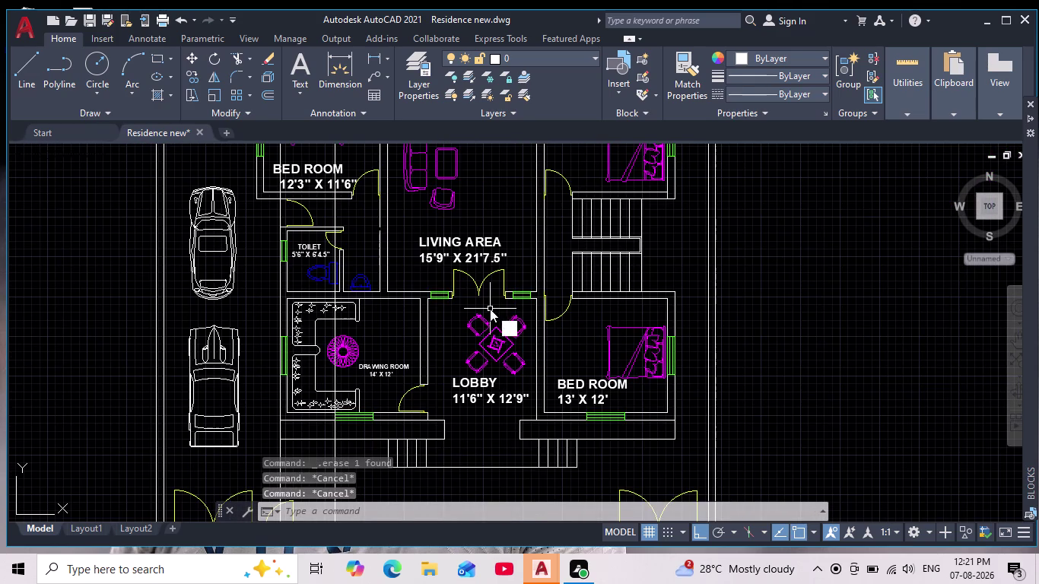
text(l)
key(Return)
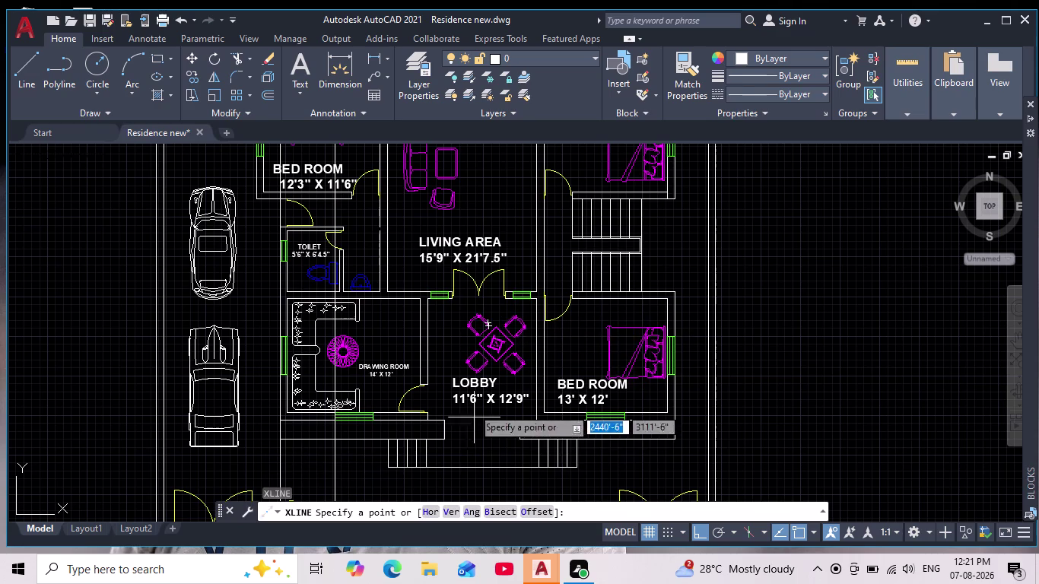
click(451, 511)
scroll(up, 3)
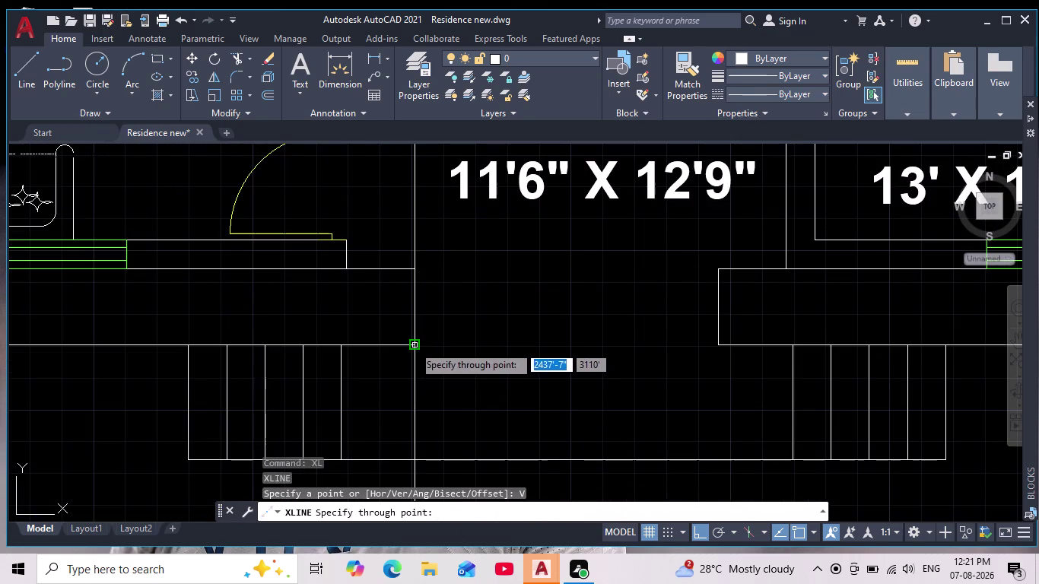
click(414, 343)
scroll(down, 3)
middle_drag(467, 313, 468, 394)
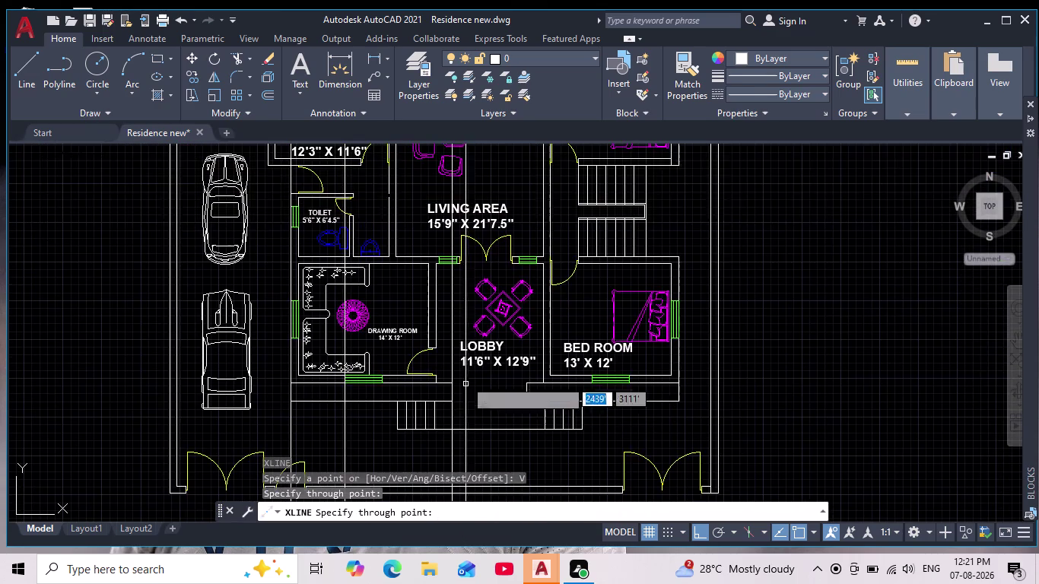
scroll(up, 3)
scroll(up, 3)
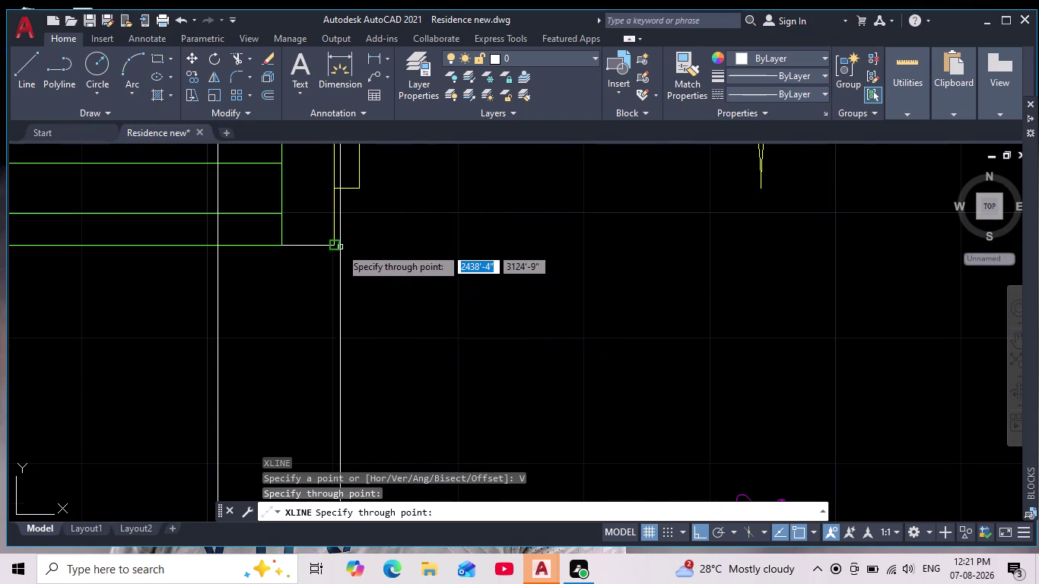
click(335, 246)
scroll(down, 3)
scroll(up, 3)
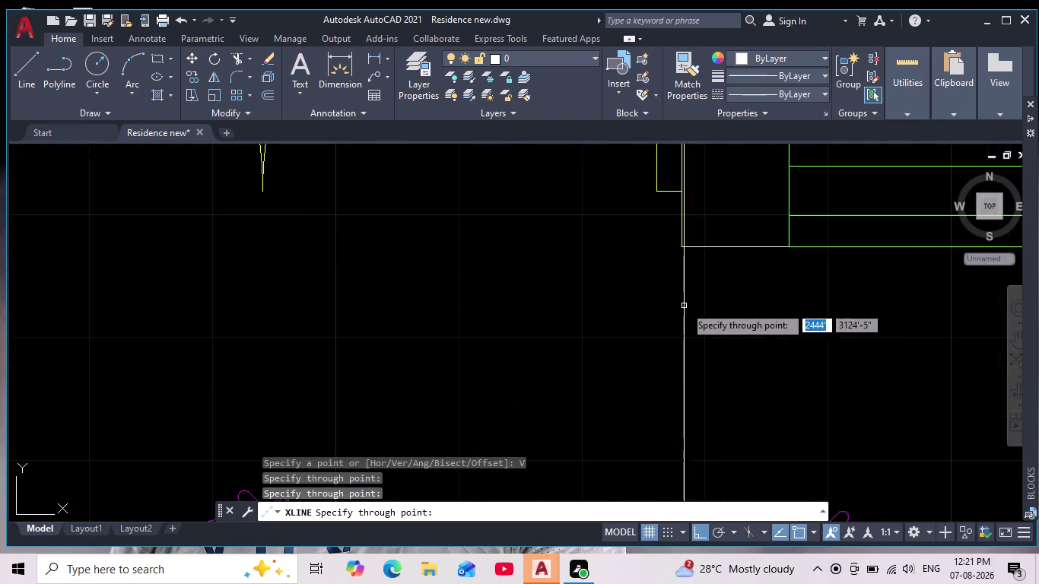
click(681, 245)
Add vertical construction lines at the lobby front wall and bed room wall end.
scroll(down, 3)
middle_drag(761, 344, 651, 271)
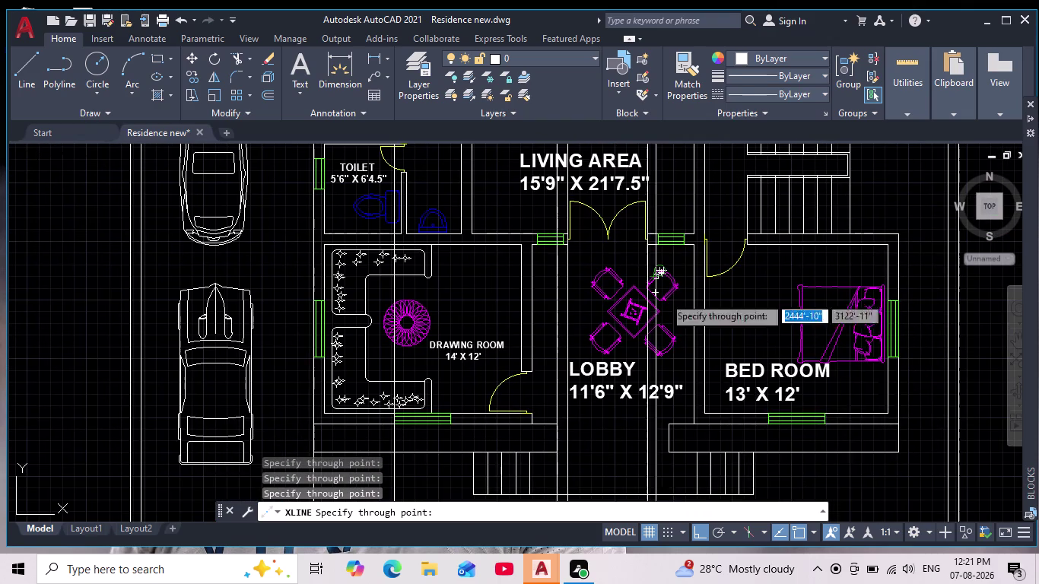
scroll(up, 3)
middle_drag(651, 463, 554, 376)
scroll(up, 3)
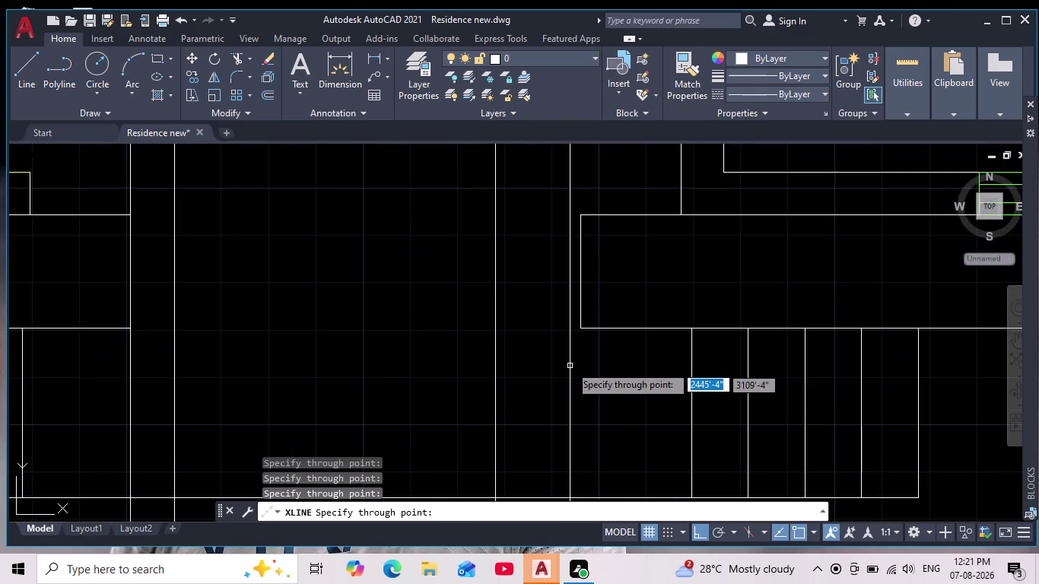
click(578, 324)
scroll(down, 3)
middle_drag(606, 382, 565, 377)
scroll(down, 3)
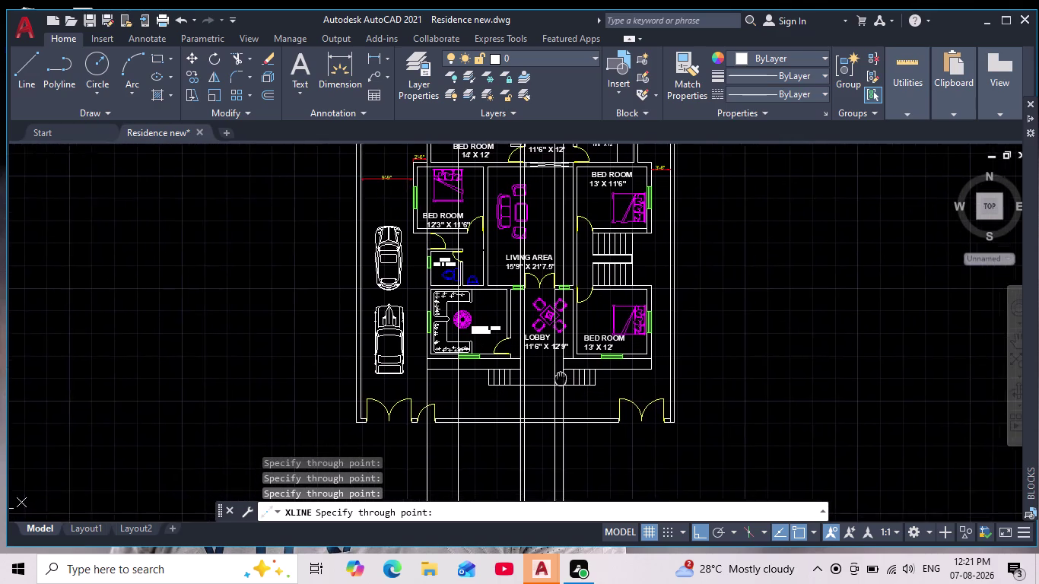
middle_drag(564, 377, 542, 381)
scroll(up, 3)
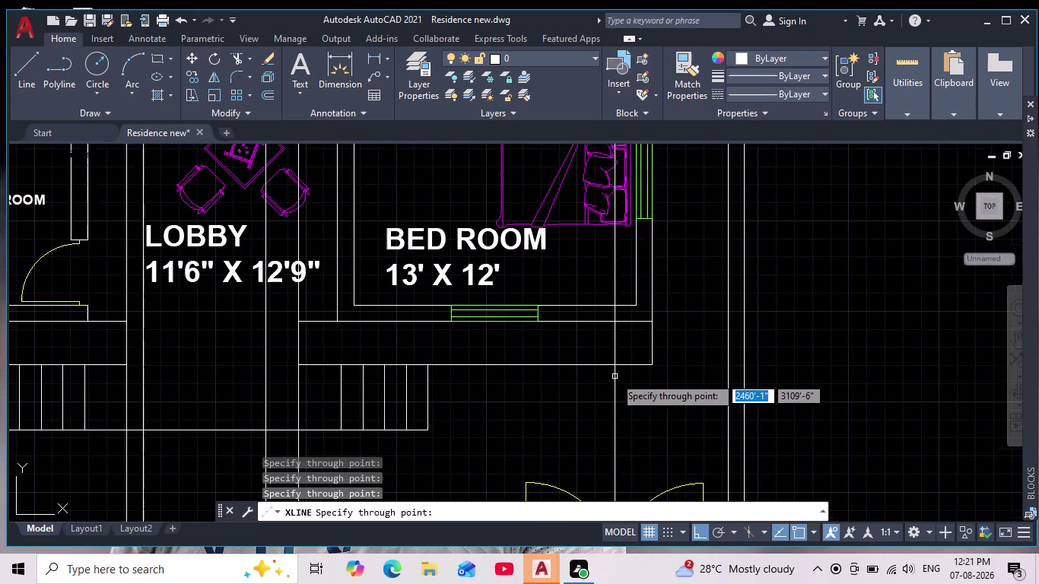
click(654, 363)
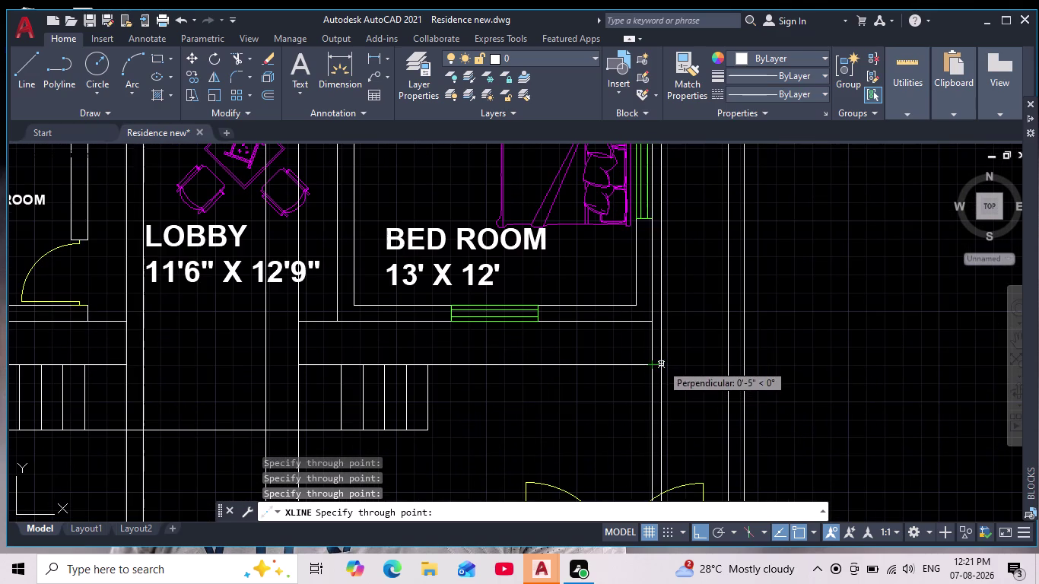
scroll(down, 3)
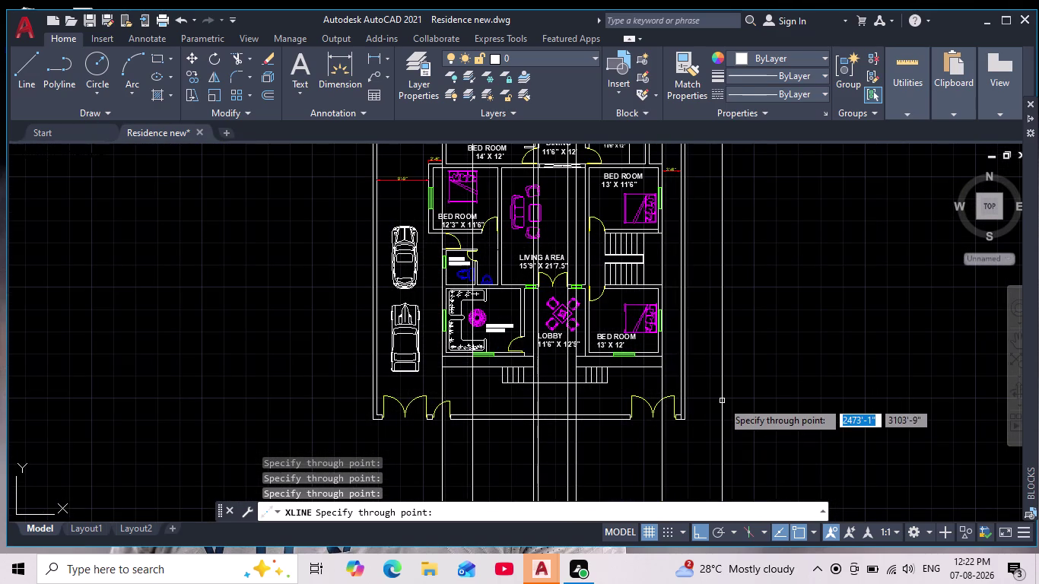
key(Return)
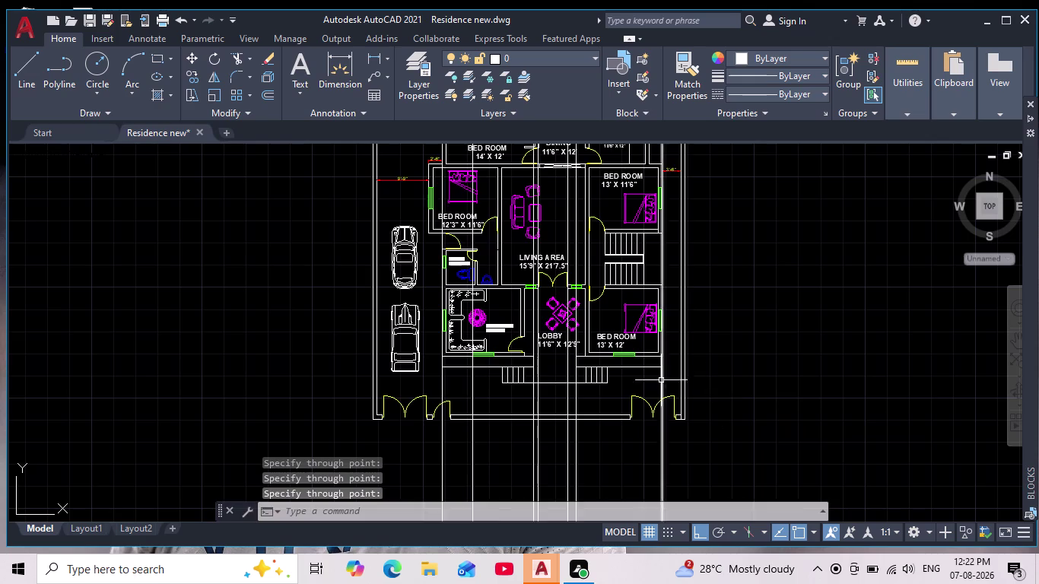
scroll(down, 3)
scroll(up, 3)
middle_drag(714, 281, 717, 338)
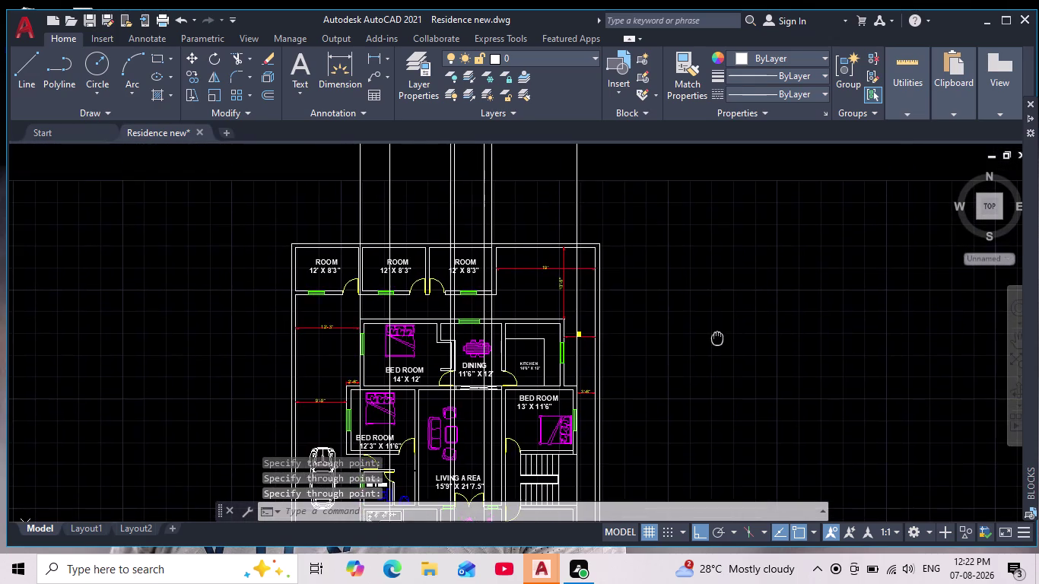
middle_drag(717, 338, 717, 339)
scroll(down, 3)
middle_drag(724, 405, 684, 347)
scroll(up, 3)
middle_drag(663, 389, 660, 441)
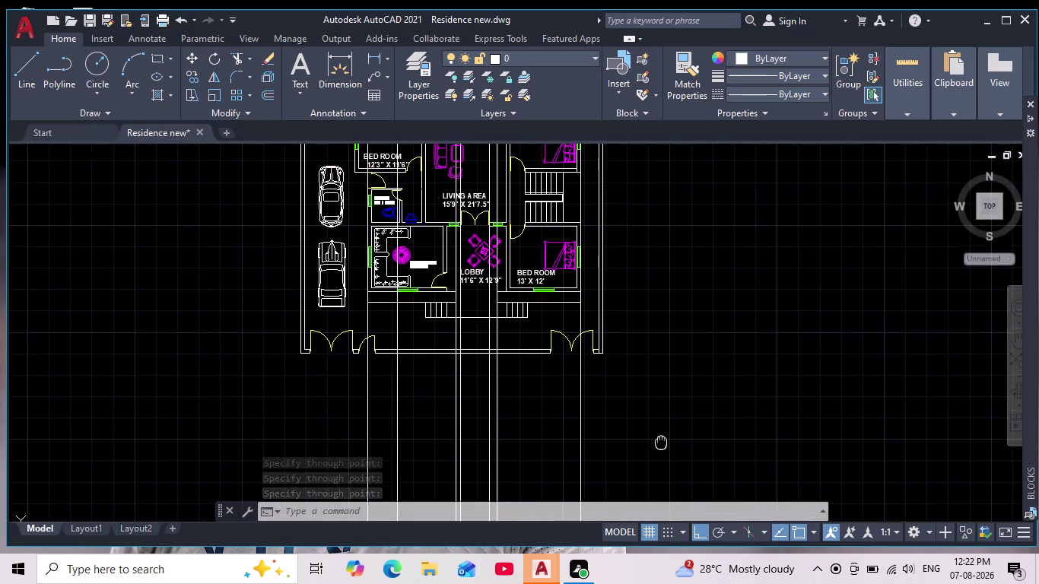
middle_drag(660, 442, 659, 455)
middle_drag(657, 322, 658, 433)
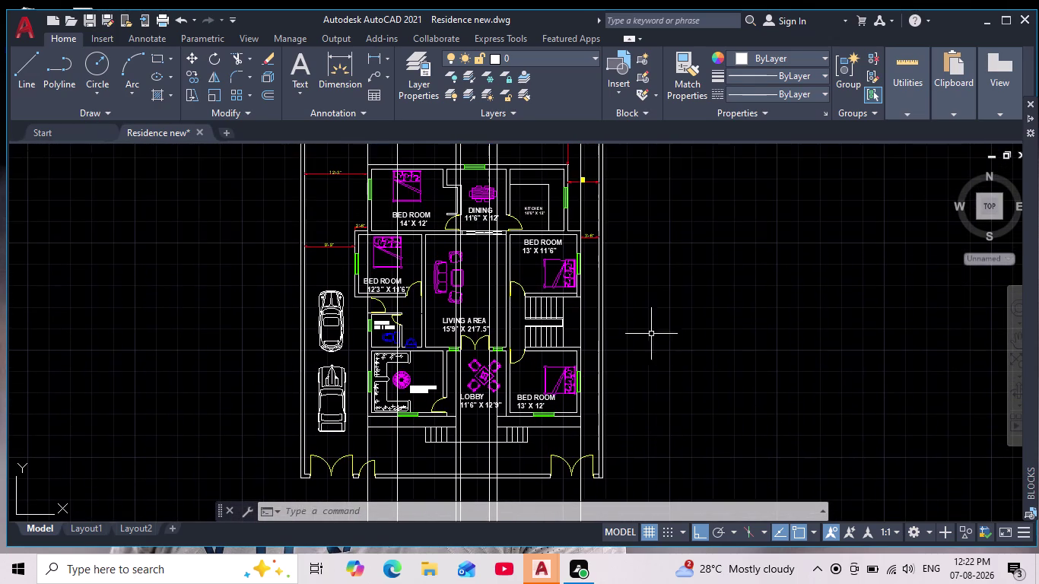
middle_drag(648, 323, 641, 530)
Draw a horizontal ground line above the plan, left to right across the construction lines.
click(34, 72)
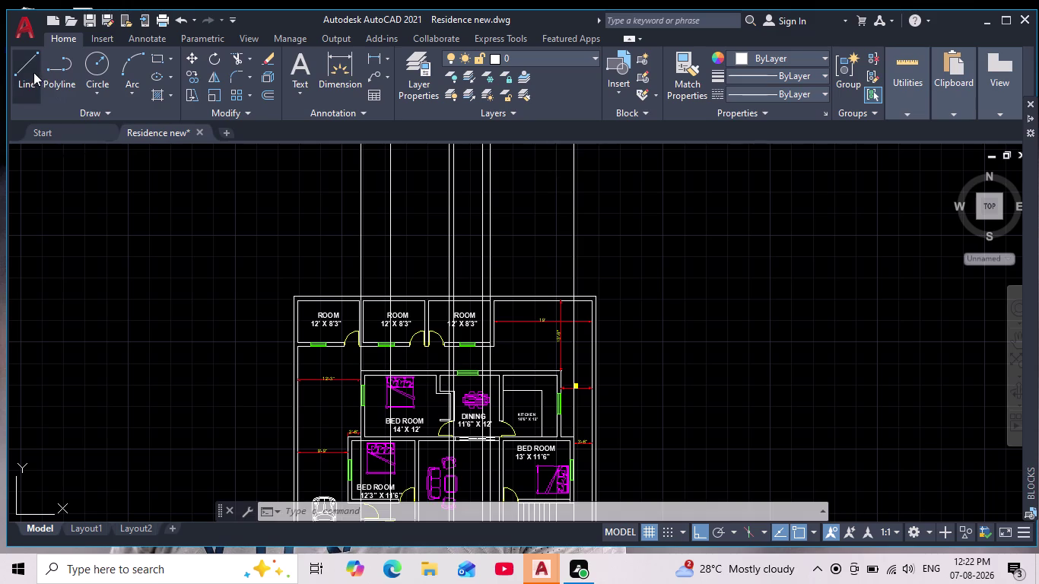
middle_drag(252, 239, 258, 305)
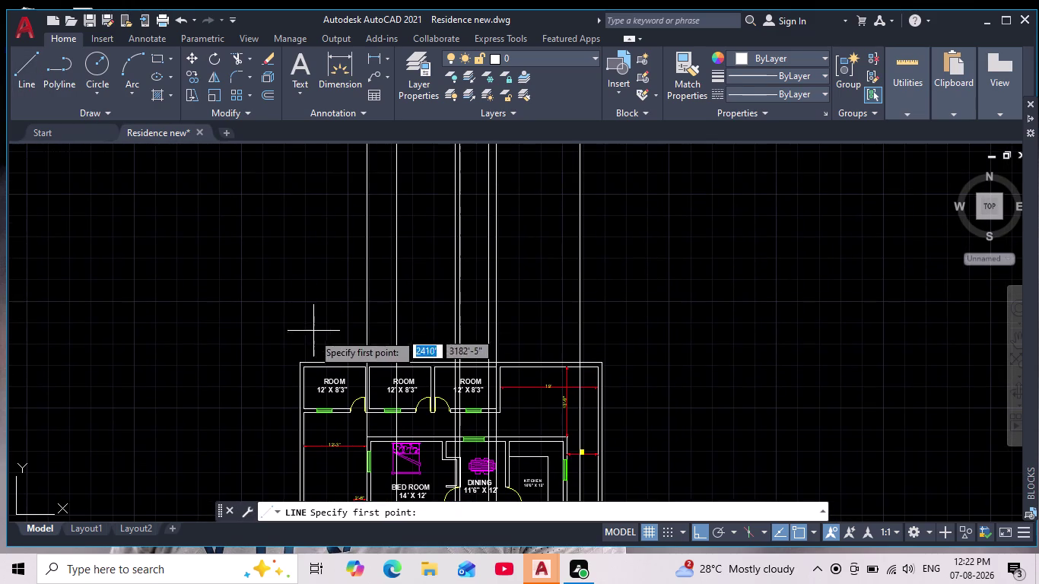
click(191, 284)
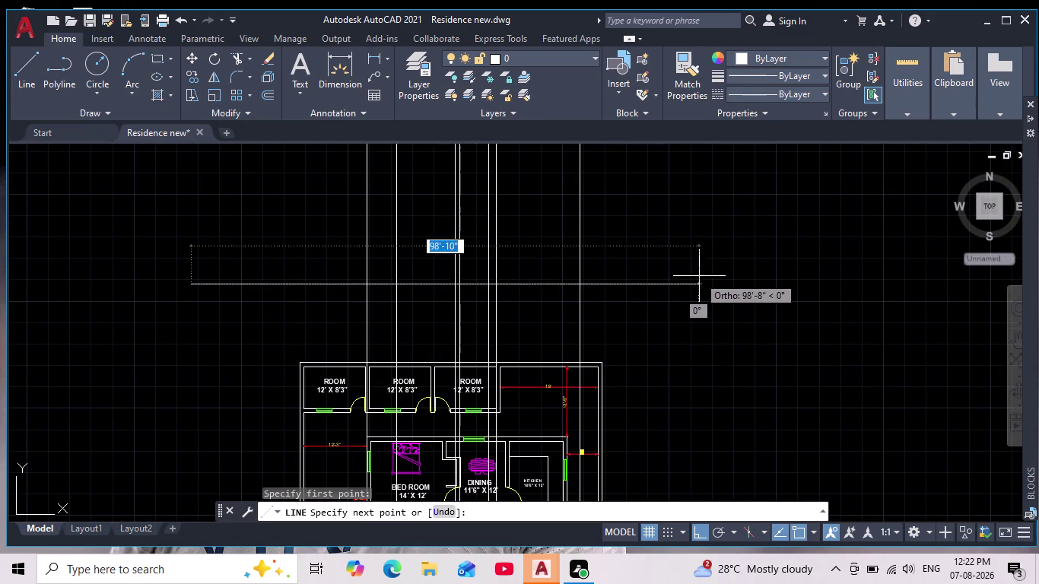
click(699, 276)
key(Escape)
scroll(down, 3)
scroll(up, 3)
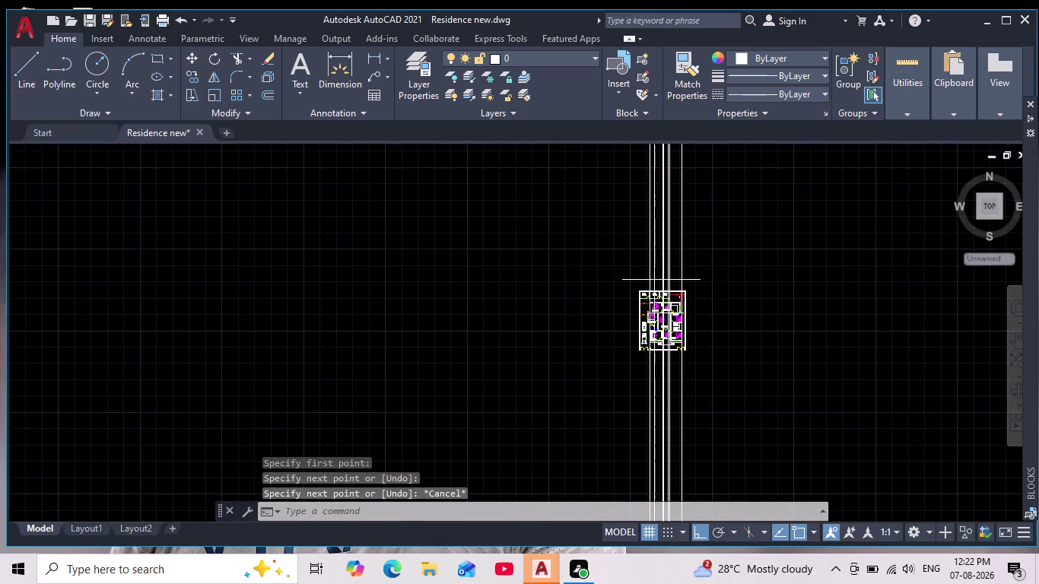
scroll(up, 3)
middle_drag(704, 307, 737, 428)
scroll(up, 3)
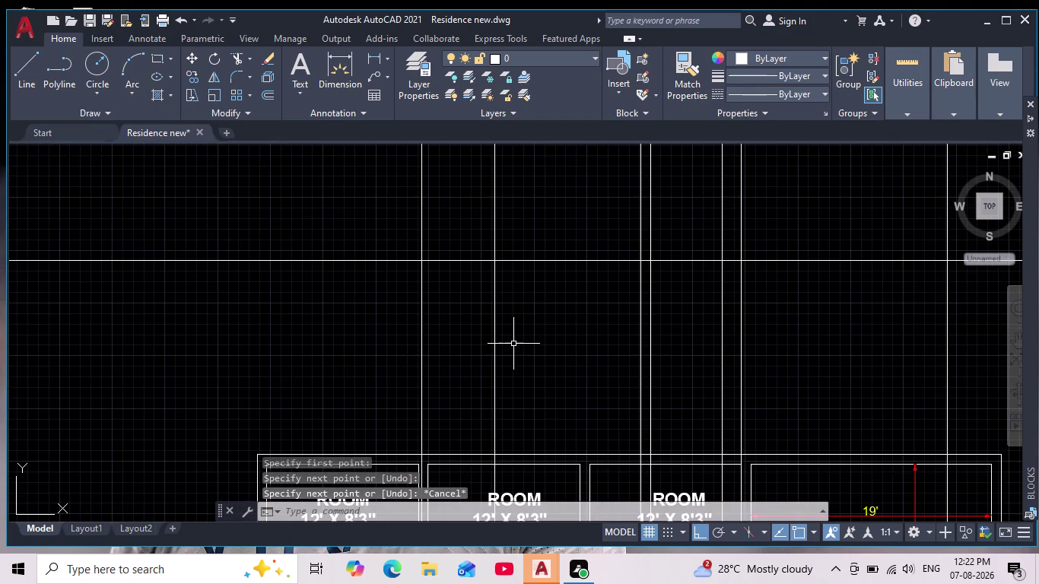
scroll(down, 3)
middle_drag(542, 340, 514, 282)
scroll(down, 3)
Offset the ground line 1'6" upward, undoing an unwanted extra copy.
middle_drag(522, 276, 494, 311)
key(o)
key(Return)
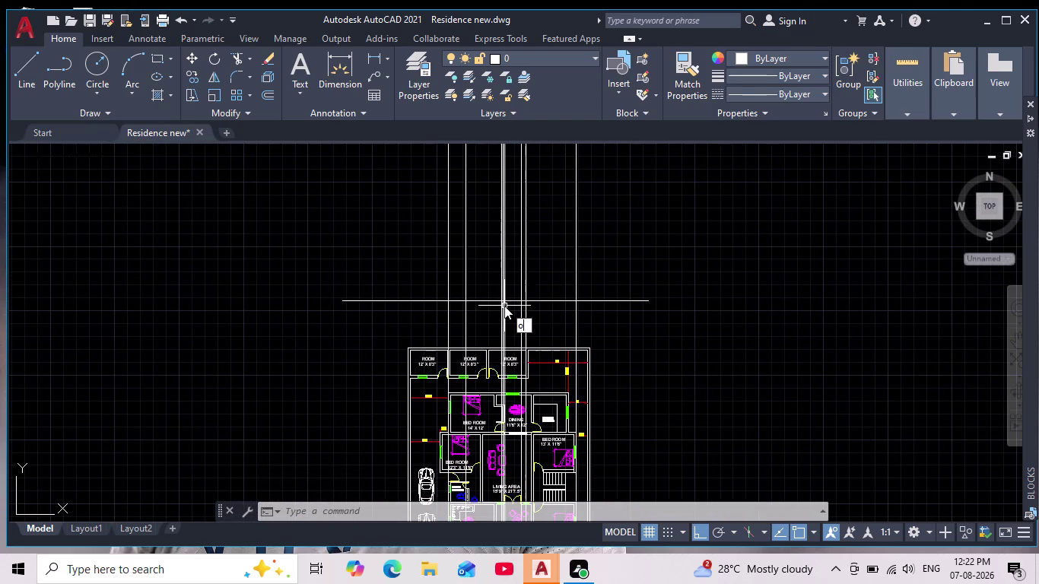
text(1'6")
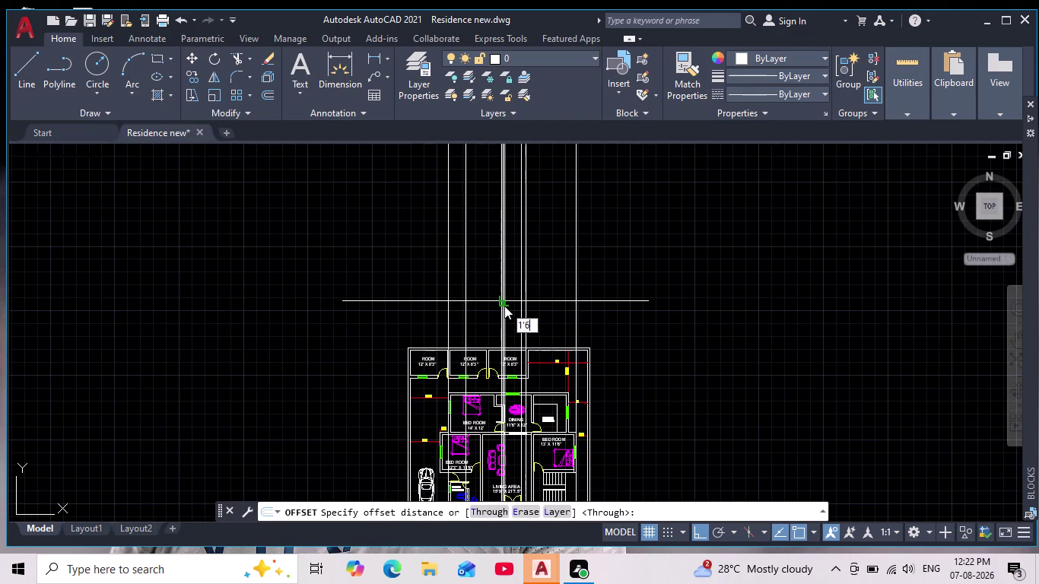
key(Return)
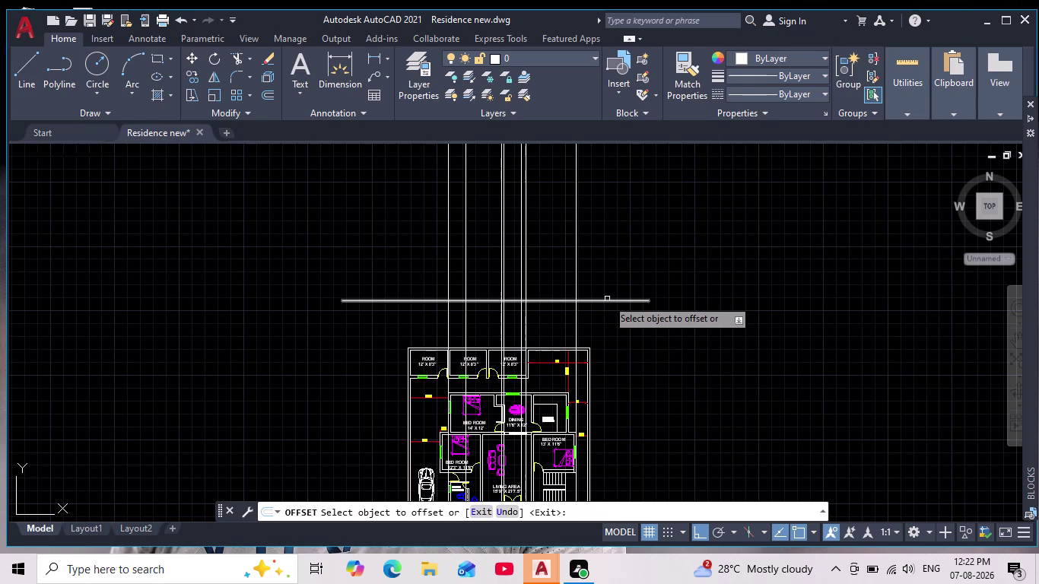
click(607, 301)
click(600, 248)
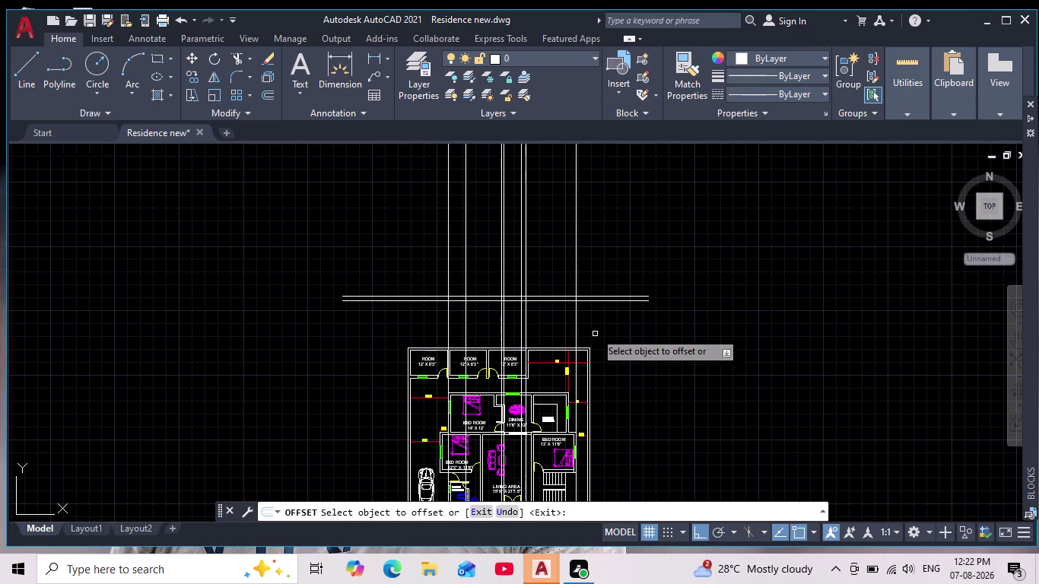
scroll(up, 3)
middle_drag(602, 313, 625, 413)
scroll(up, 3)
key(Return)
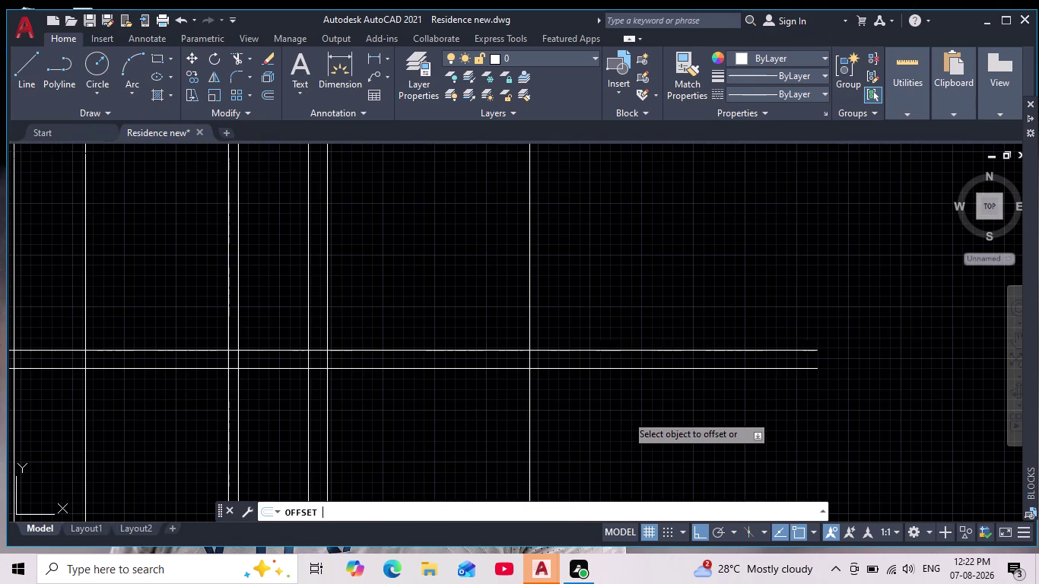
key(Return)
key(3)
key(Return)
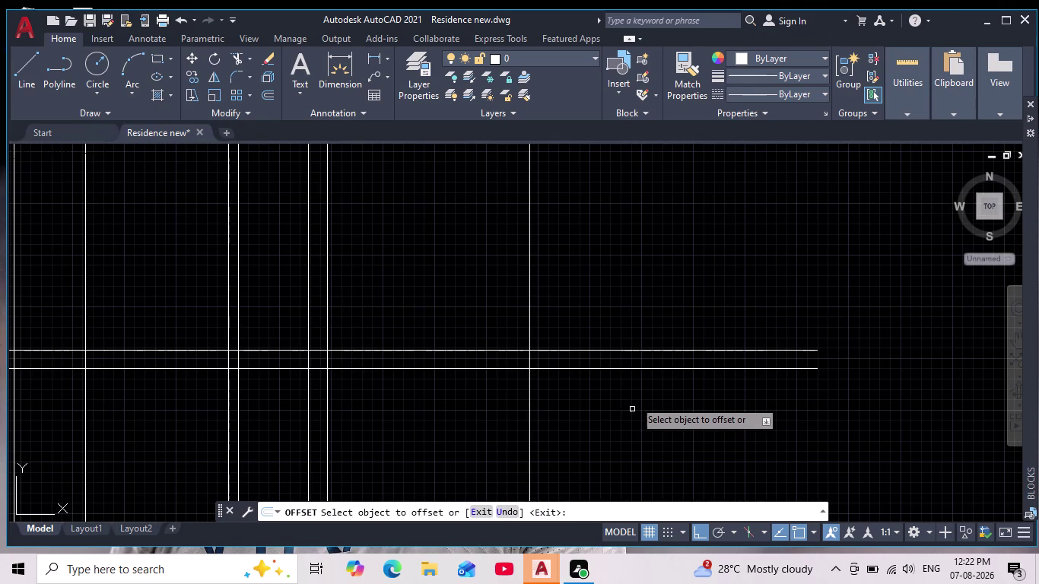
click(632, 351)
click(635, 261)
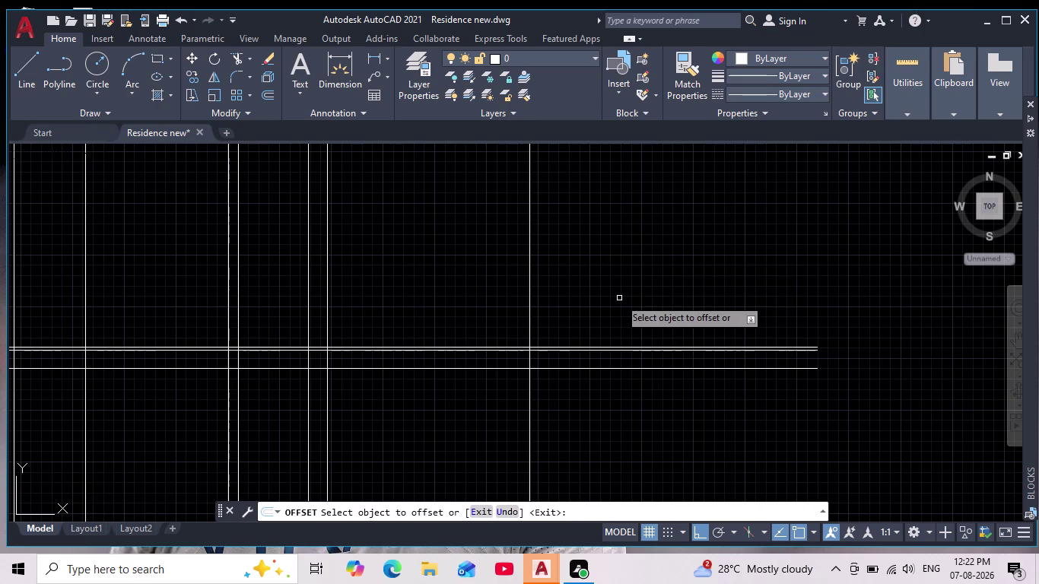
key(ctrl+z)
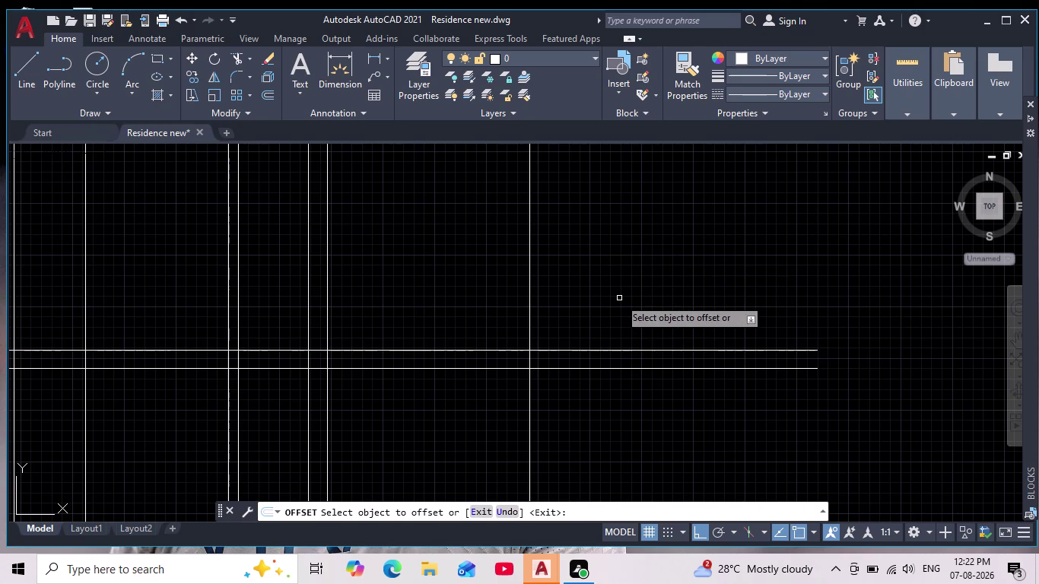
Add parallel elevation lines offset 3' and 4' upward.
key(Return)
key(Return)
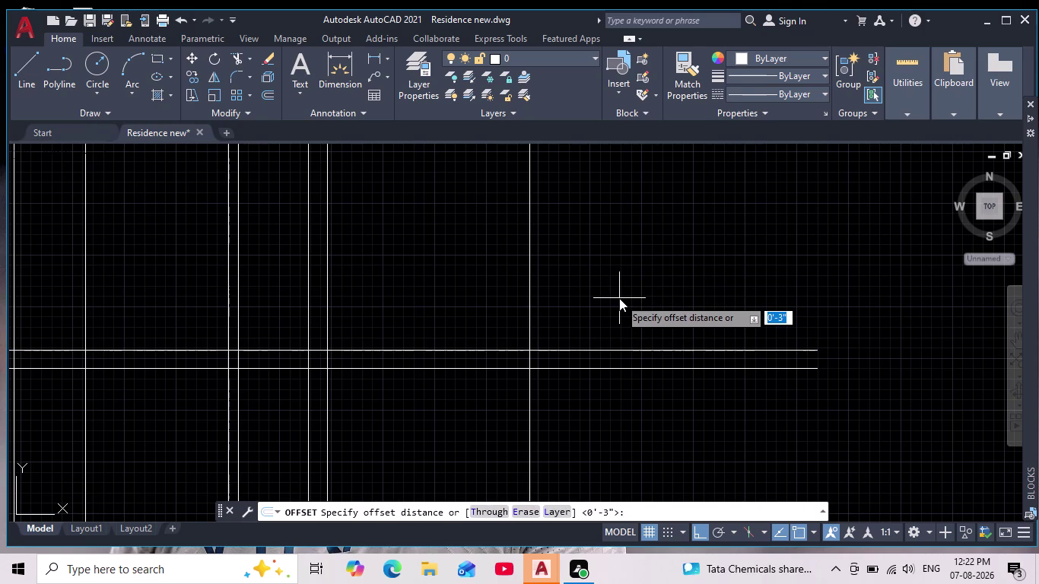
text(3')
key(Return)
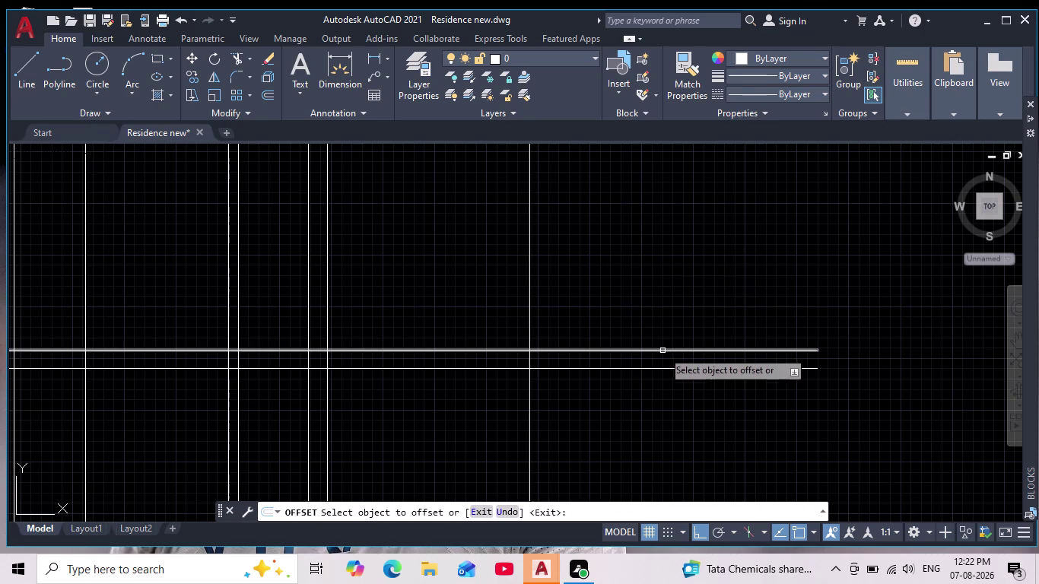
click(652, 348)
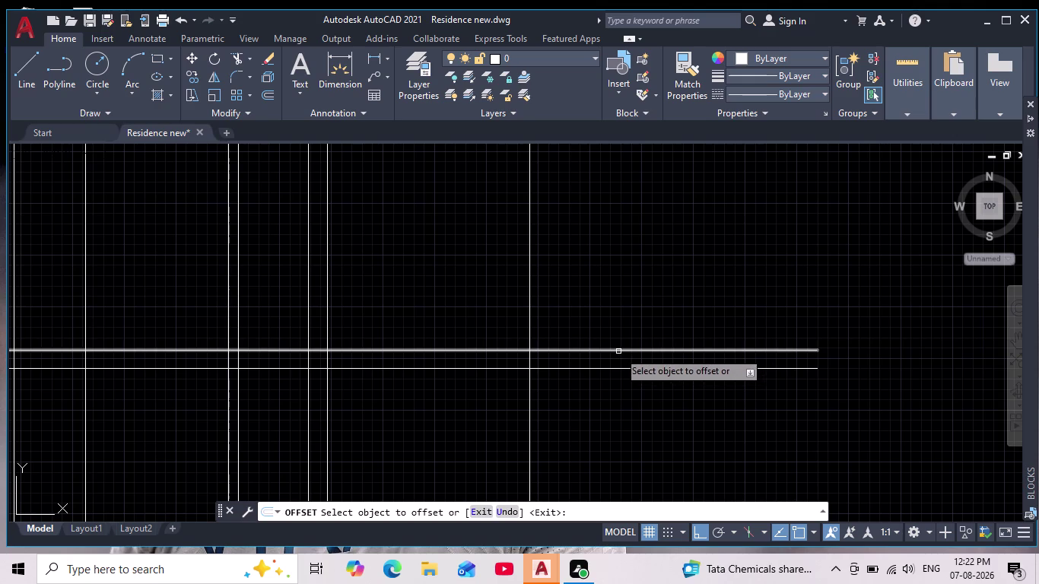
click(618, 351)
click(622, 196)
key(Return)
key(Return)
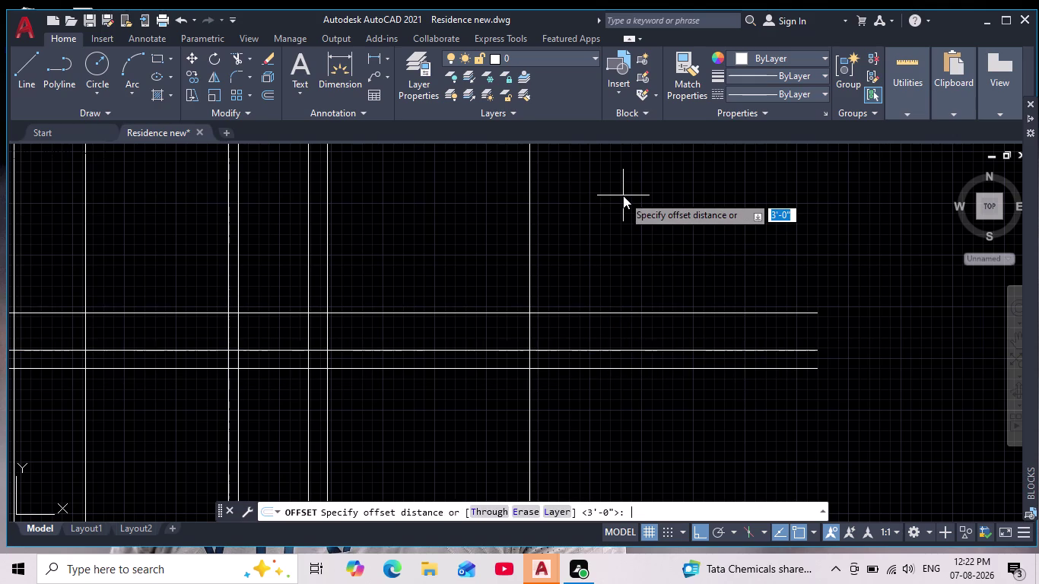
text(4')
key(Return)
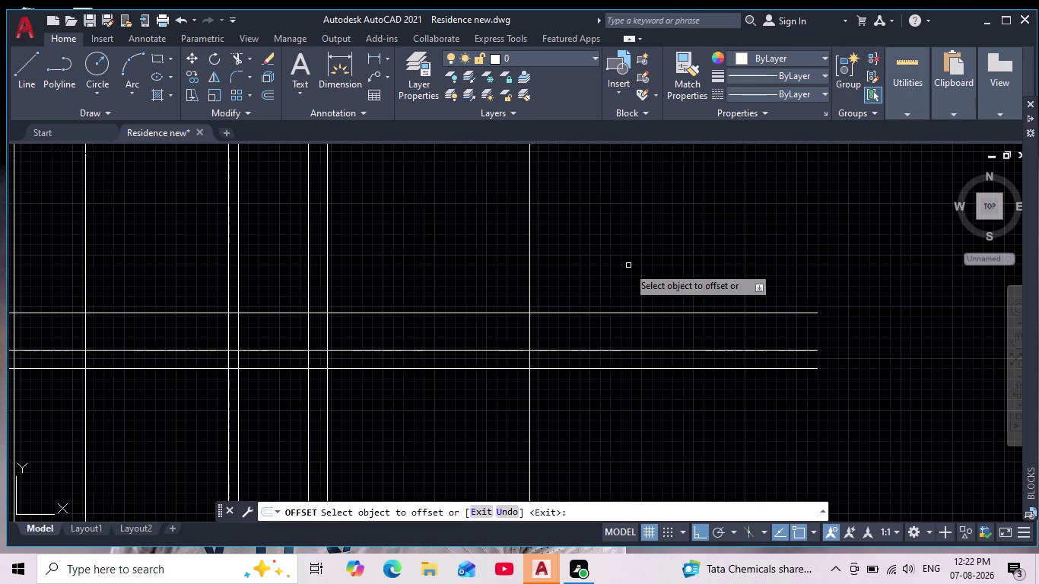
click(606, 313)
click(600, 204)
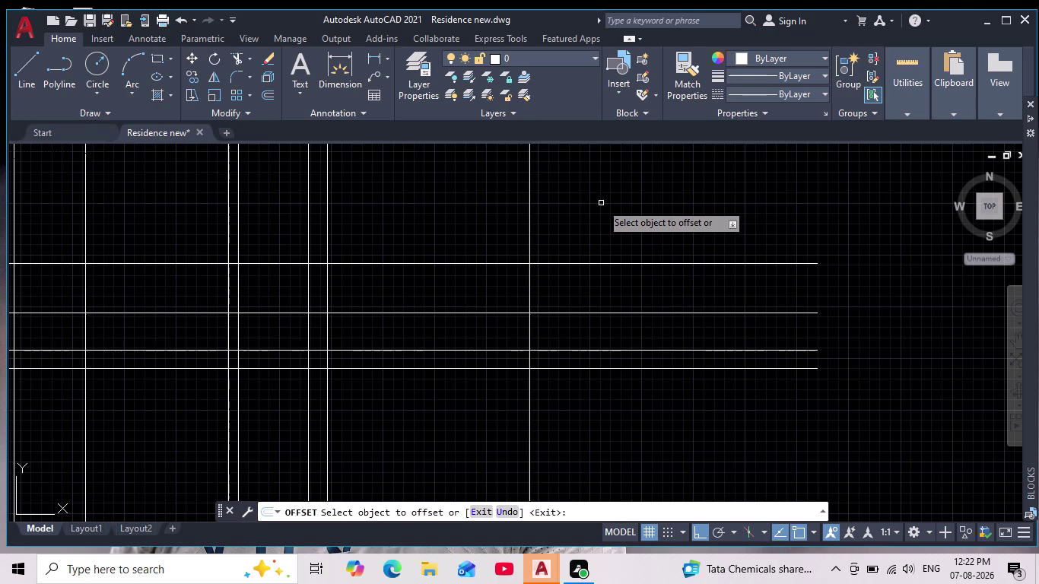
key(Return)
Add parallel elevation lines offset 3' and 6" from the horizontal lines.
key(Return)
text(3')
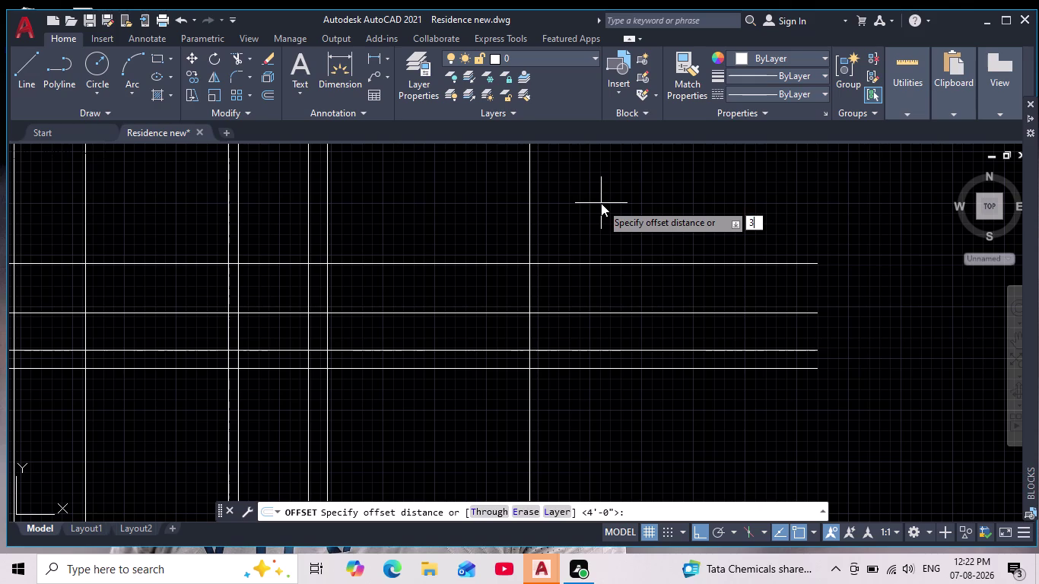
key(Return)
click(621, 263)
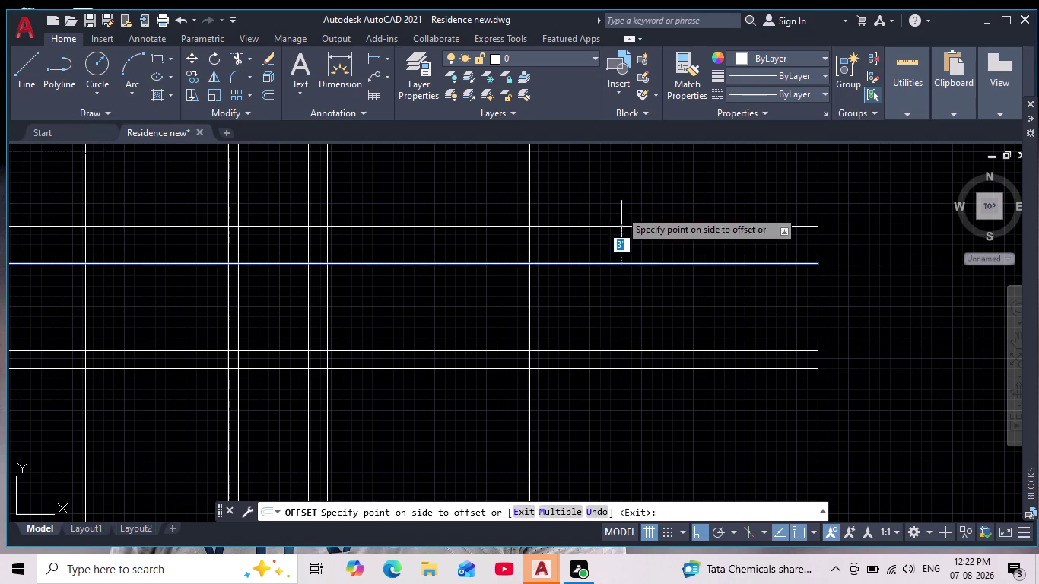
click(619, 184)
middle_drag(618, 183, 610, 227)
key(Return)
key(Return)
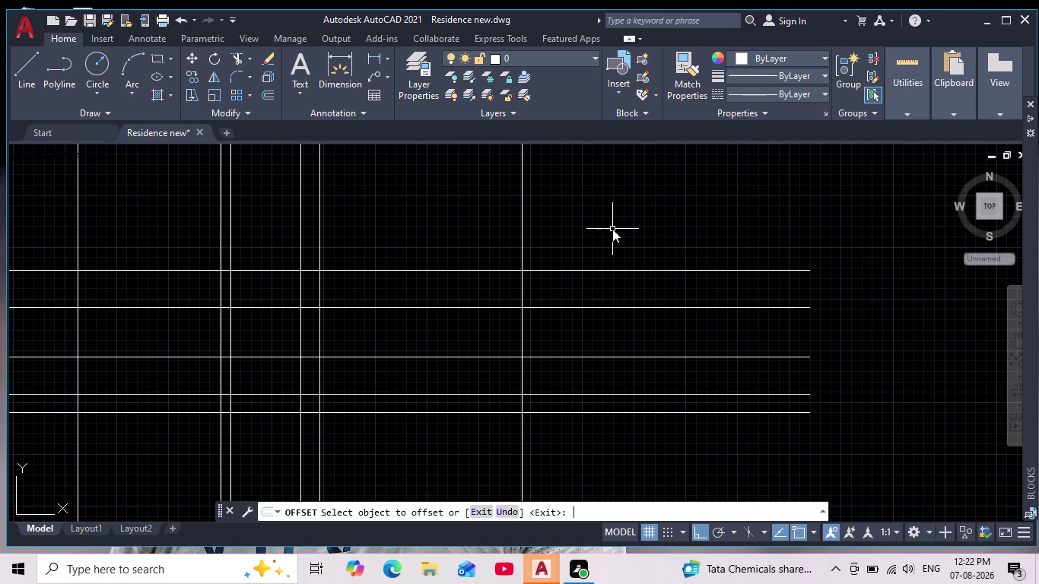
text(6")
key(Return)
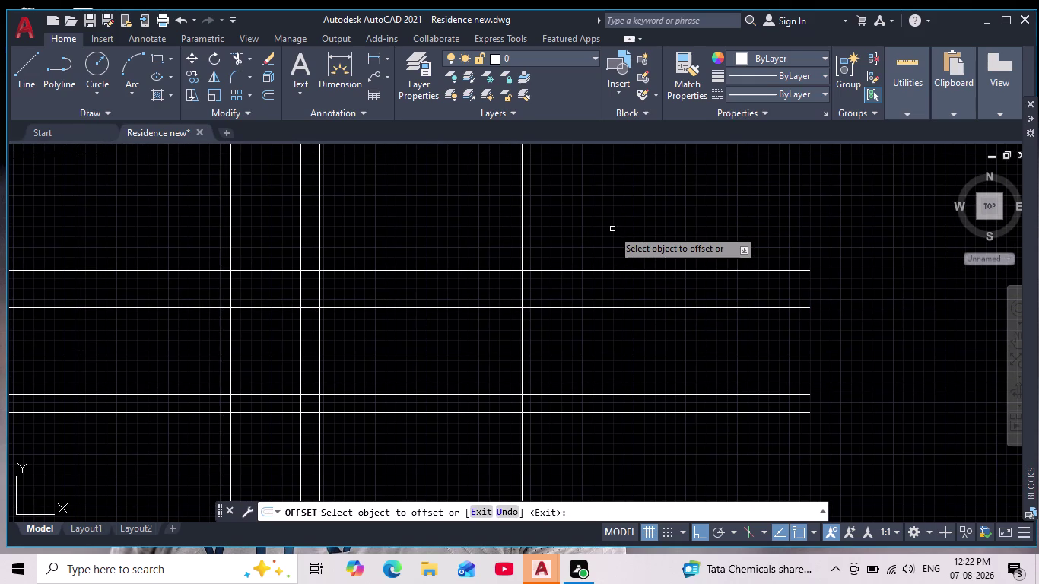
click(598, 271)
click(590, 209)
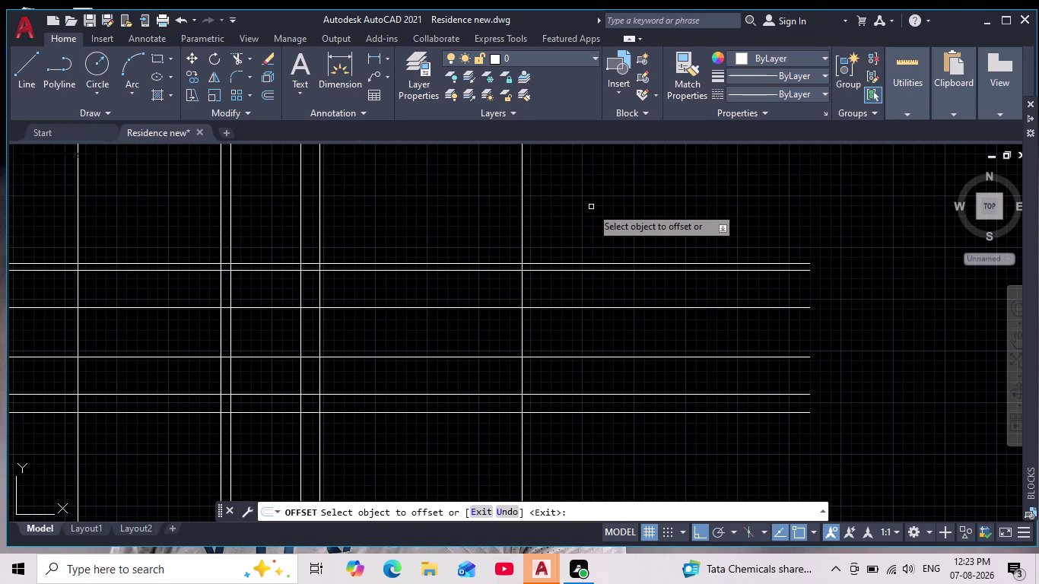
key(Return)
Add a final parallel line offset 3'6" above the stack.
key(Return)
text(3'6)
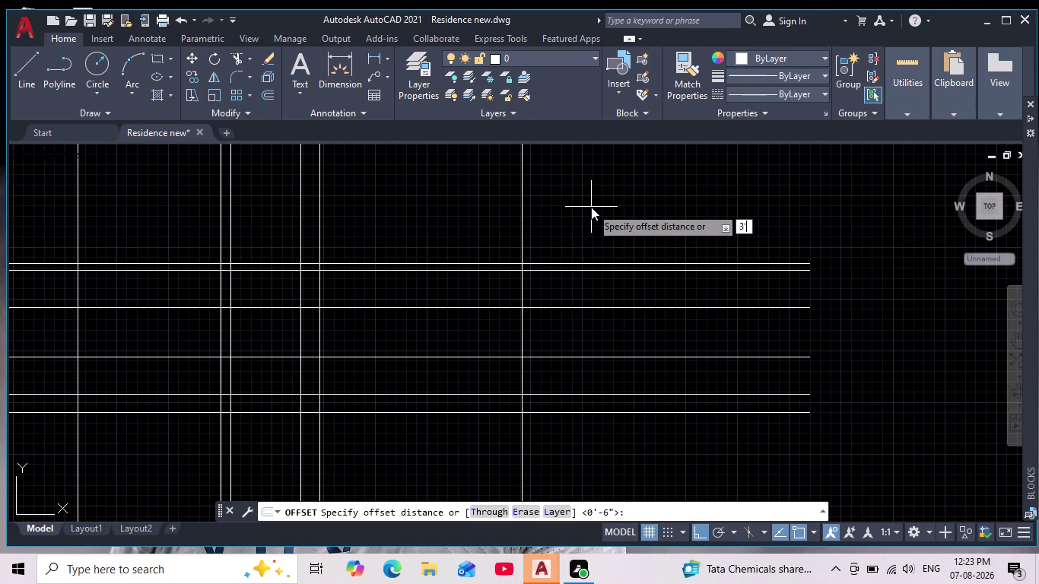
text(")
key(Return)
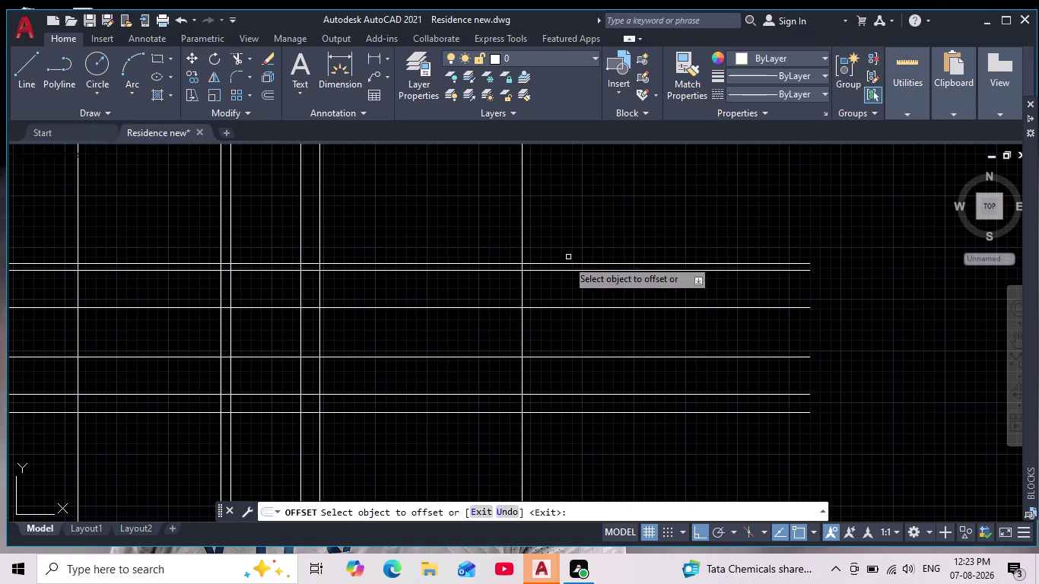
click(555, 264)
click(575, 150)
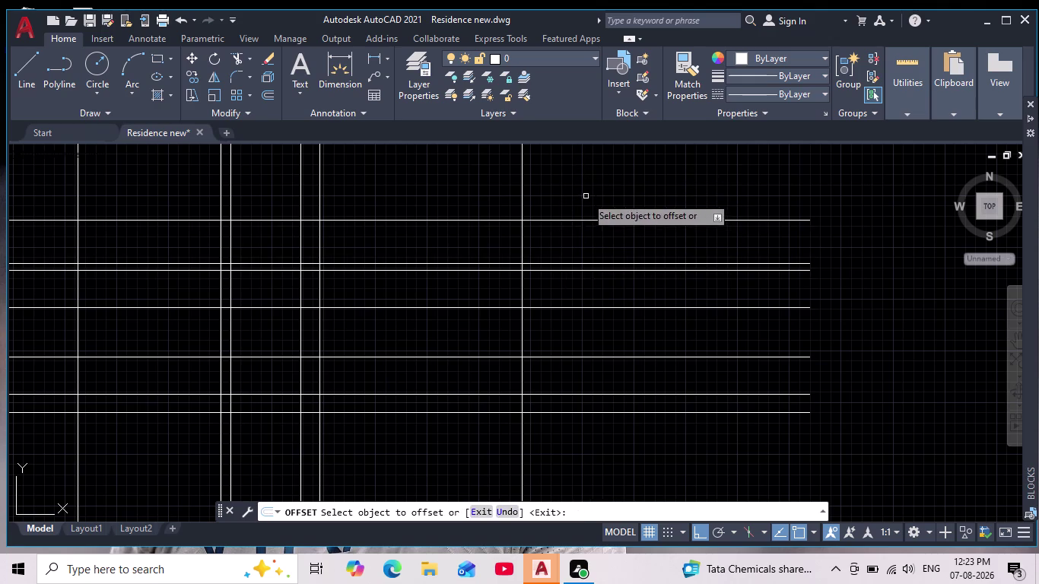
scroll(down, 3)
middle_drag(635, 313, 662, 394)
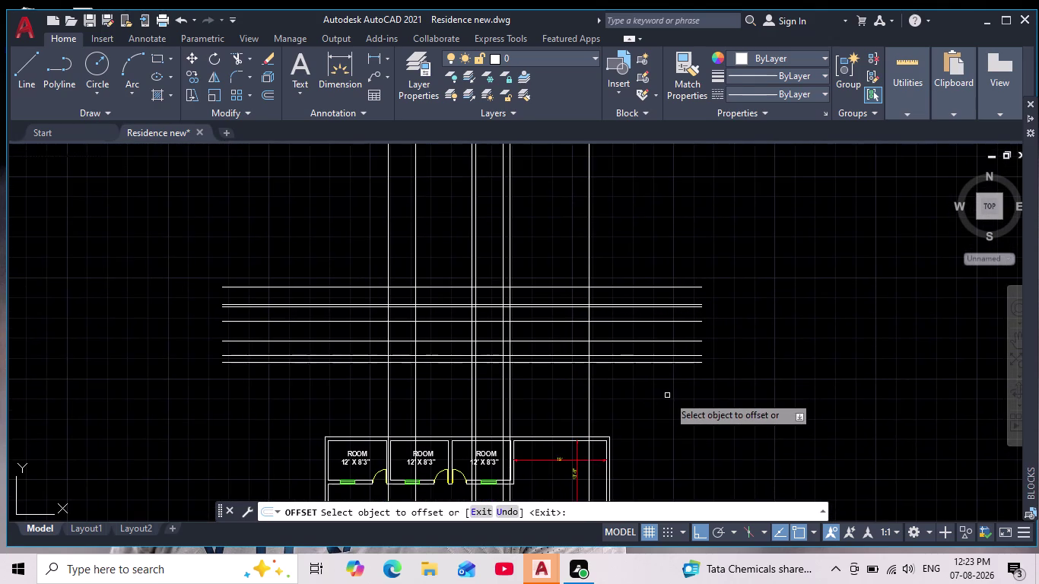
scroll(up, 3)
scroll(down, 3)
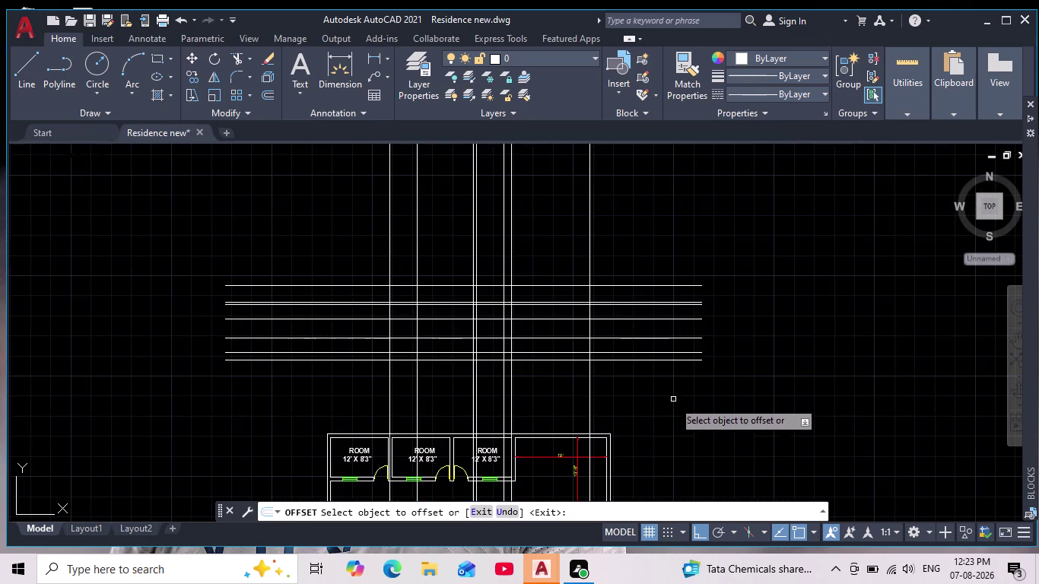
middle_drag(673, 401, 658, 387)
scroll(down, 3)
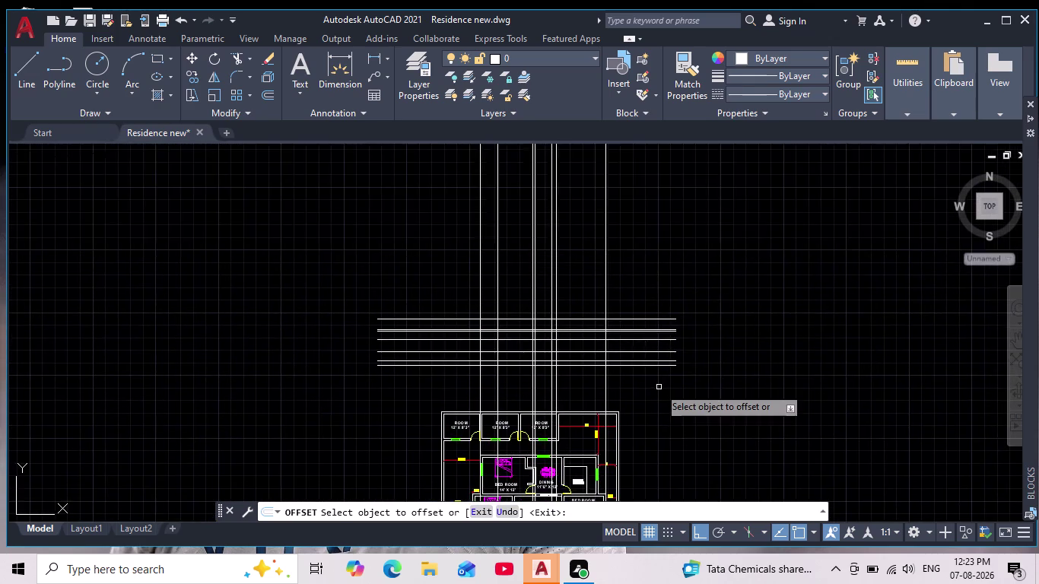
Trim overhanging horizontal line ends on the left and right with two fence drags.
scroll(up, 3)
key(Escape)
key(Escape)
key(Escape)
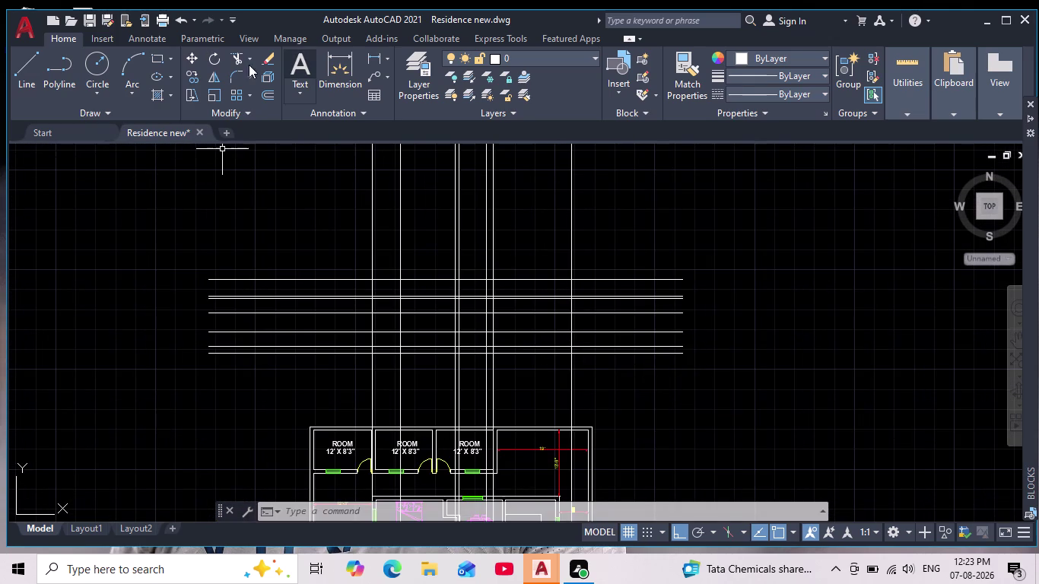
click(236, 57)
drag(297, 223, 282, 383)
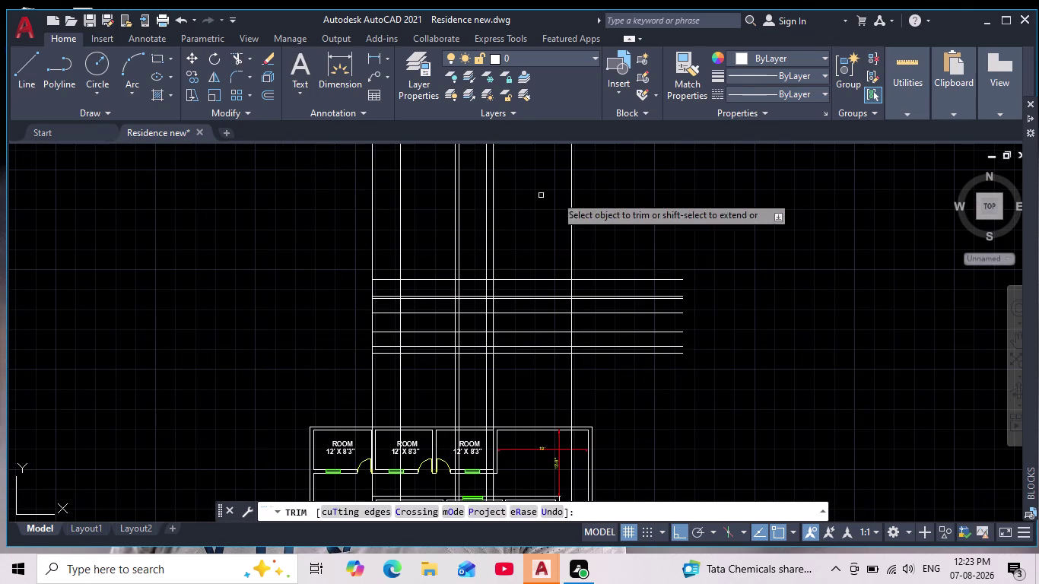
drag(630, 218, 637, 371)
scroll(up, 3)
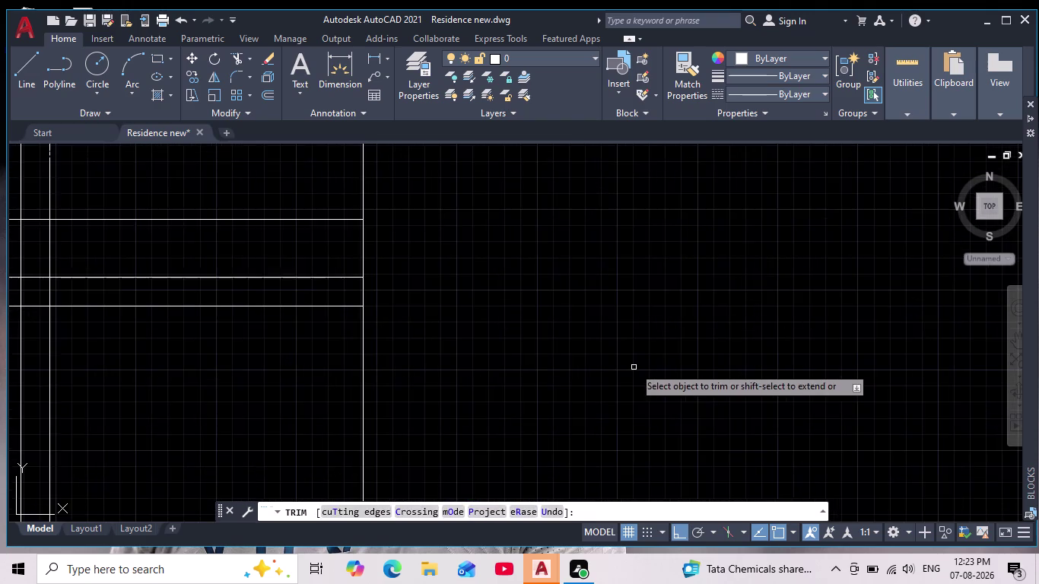
scroll(down, 3)
key(Escape)
key(Escape)
key(Escape)
Pan back to the floor plan's front wall and entrance.
middle_drag(653, 358, 666, 314)
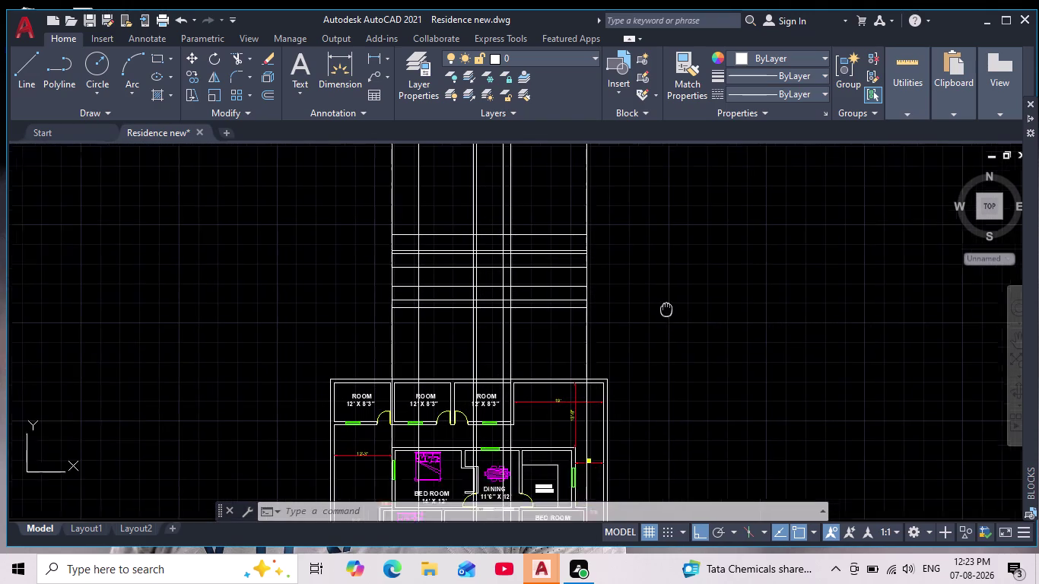
middle_drag(665, 314, 674, 274)
scroll(down, 3)
middle_drag(687, 317, 667, 245)
scroll(up, 3)
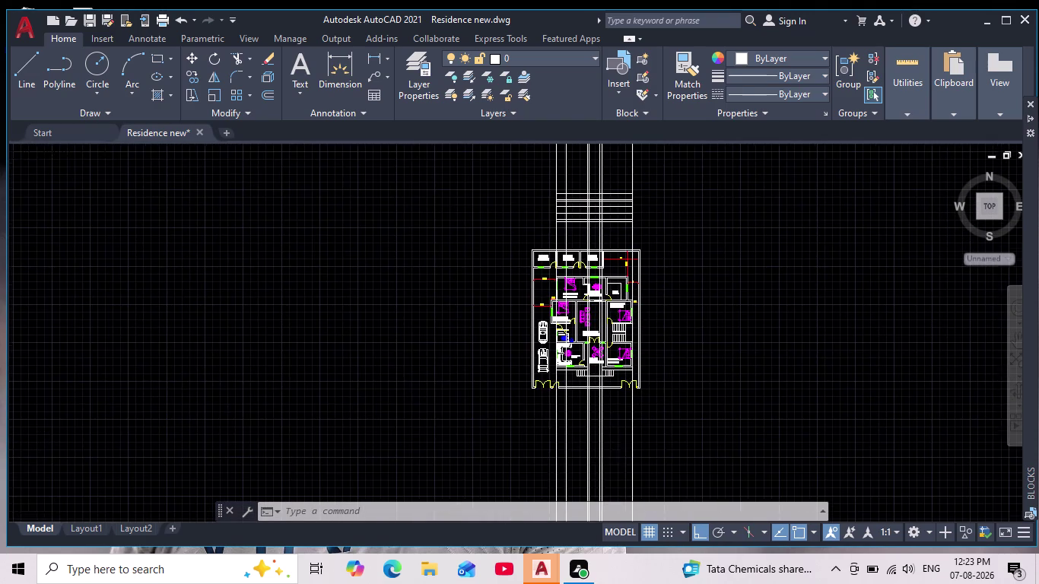
scroll(up, 3)
middle_drag(613, 436, 614, 520)
scroll(up, 3)
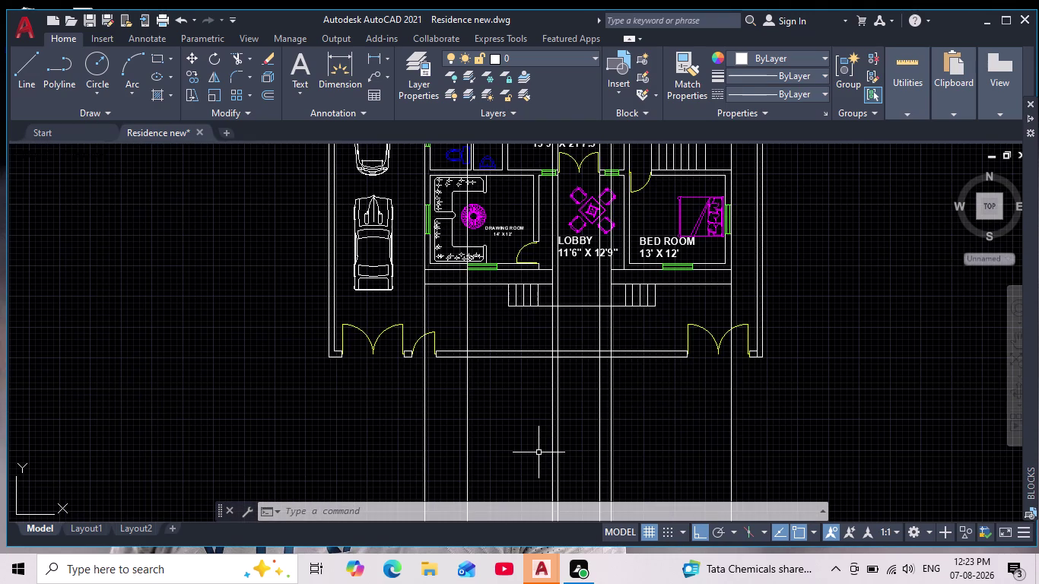
Start XL and place the first vertical construction lines from the front wall.
text(x)
text(l)
key(Return)
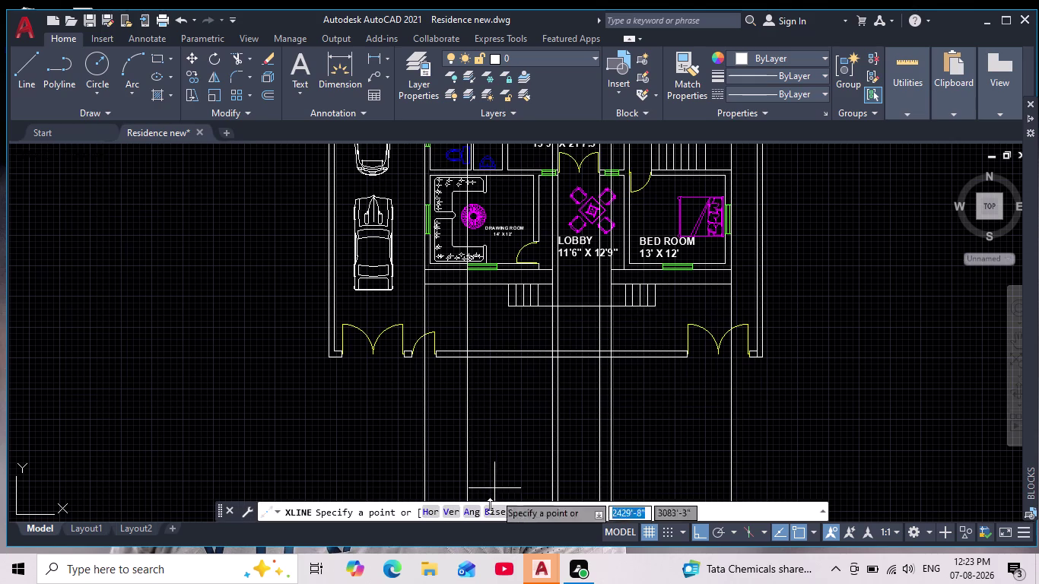
click(453, 509)
scroll(up, 3)
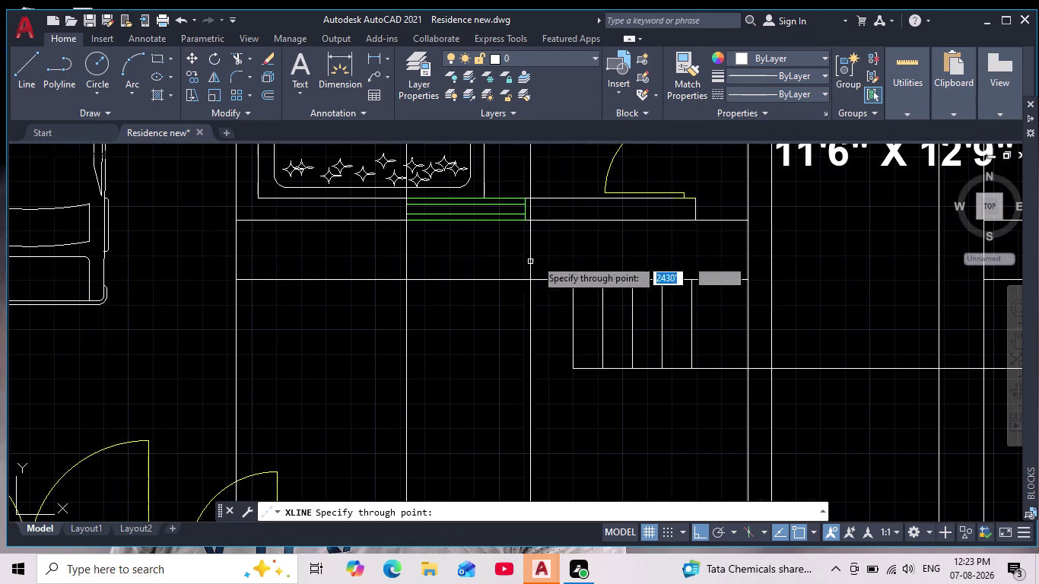
click(524, 218)
scroll(down, 3)
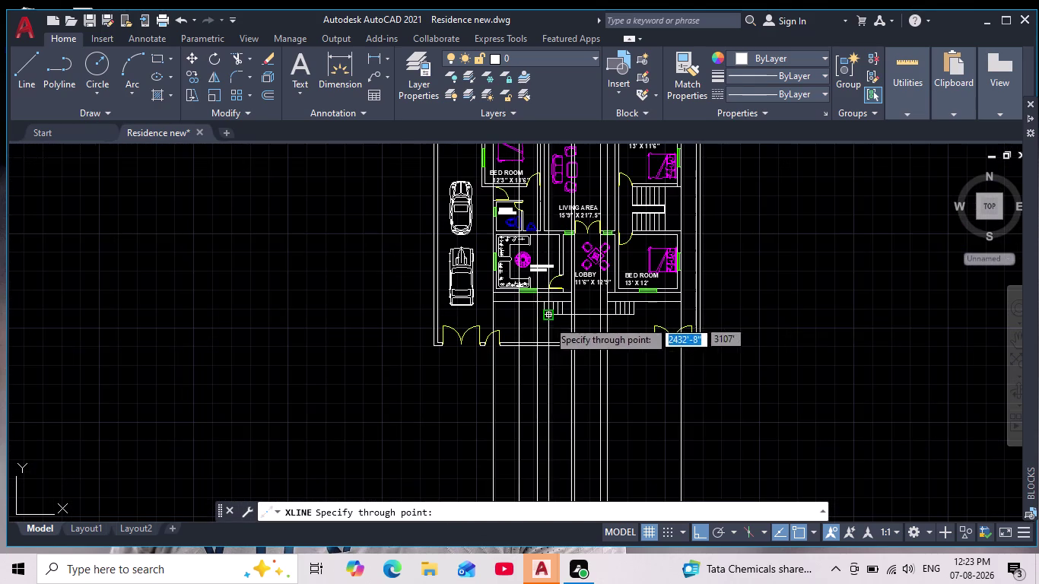
scroll(up, 3)
scroll(down, 3)
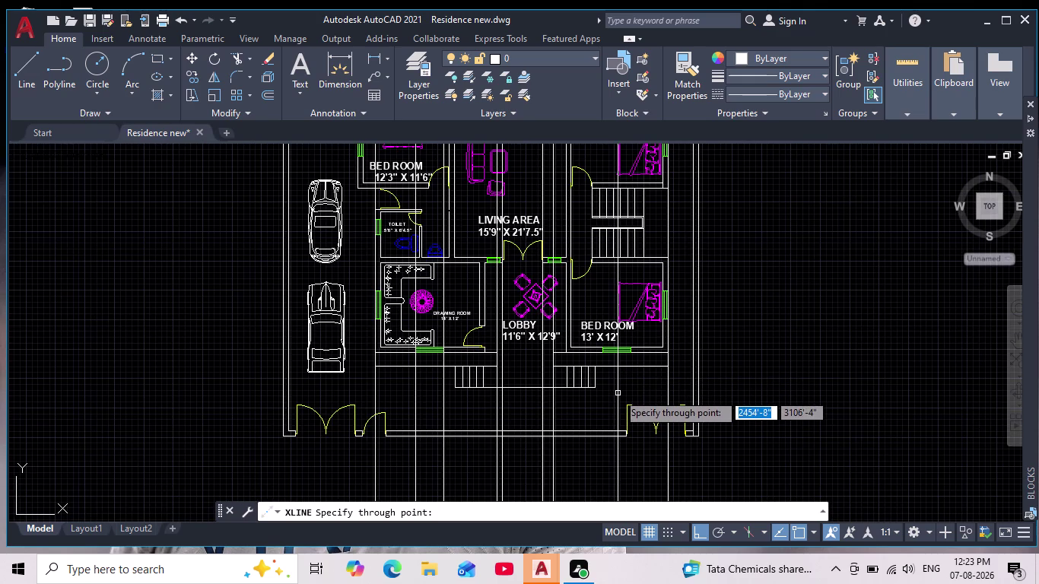
scroll(up, 3)
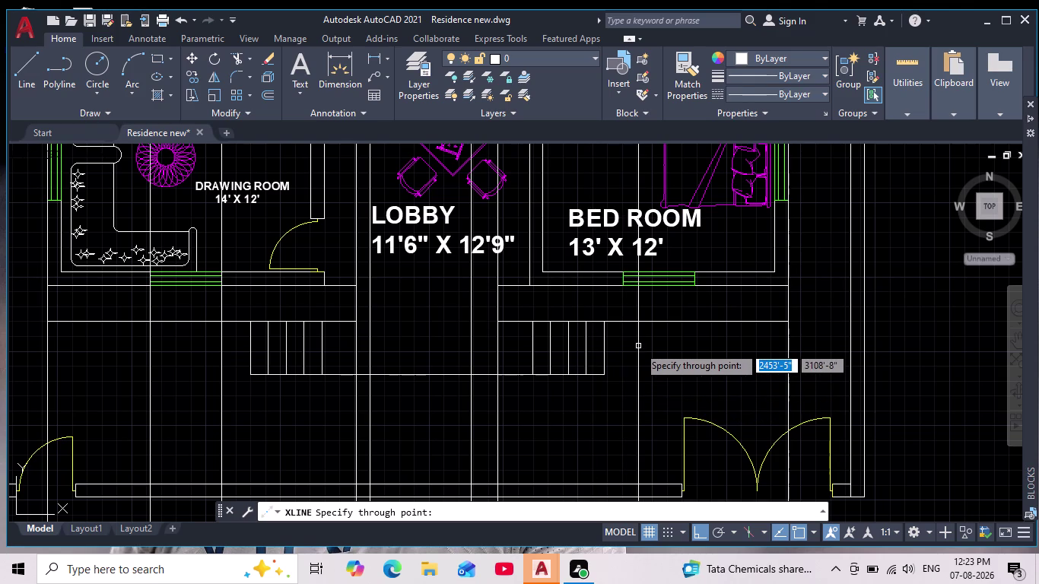
scroll(up, 3)
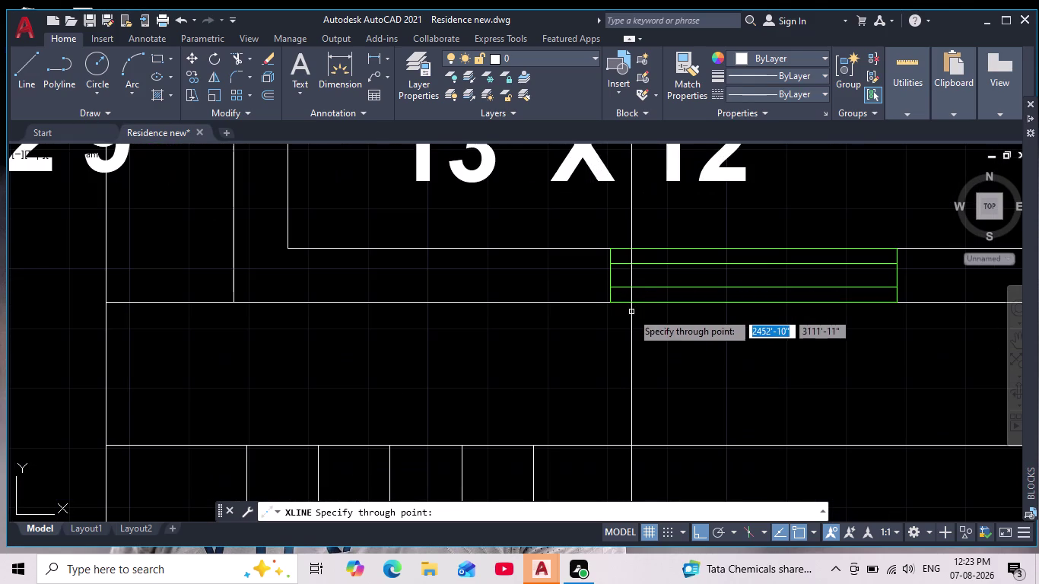
Project vertical construction lines through both bedroom window edges into the elevation, then finish.
click(610, 304)
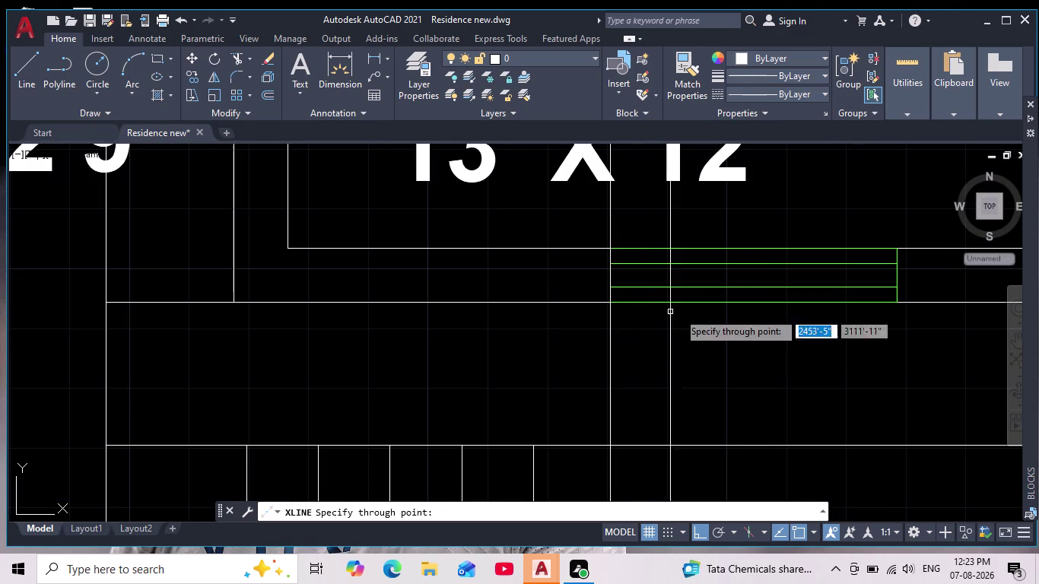
click(898, 297)
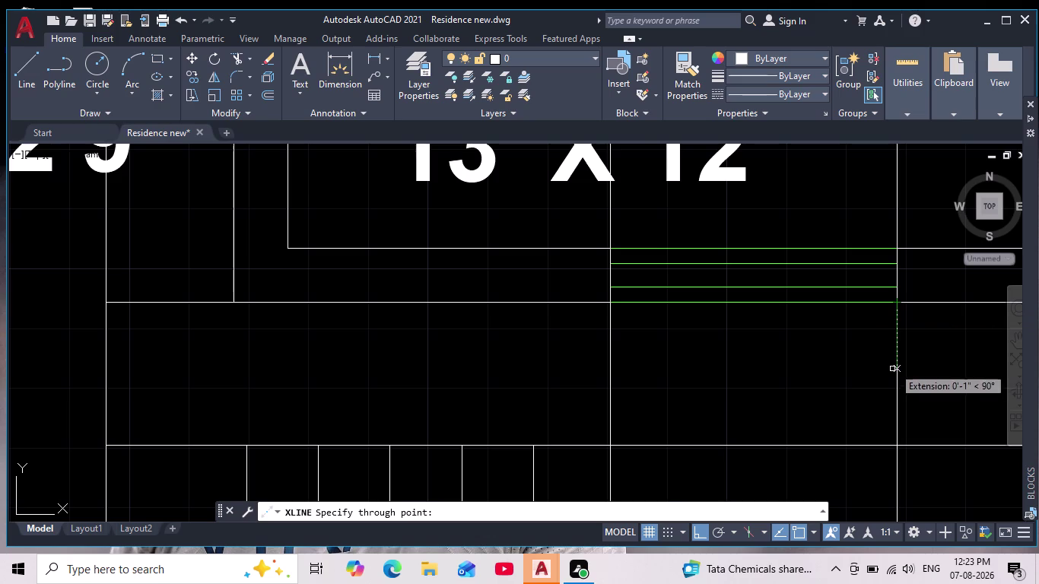
scroll(down, 3)
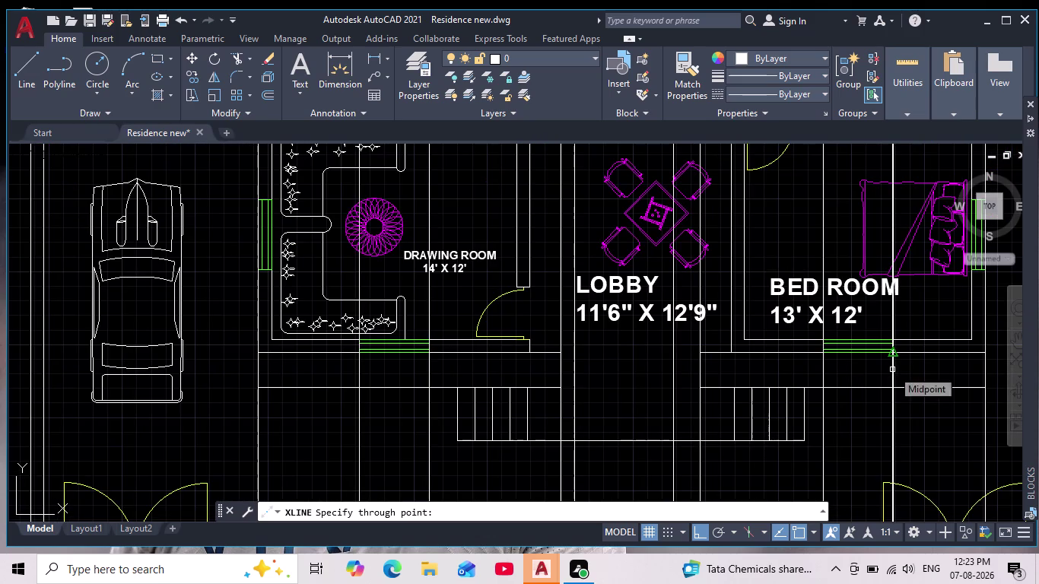
key(Escape)
scroll(down, 3)
middle_drag(894, 367, 703, 495)
scroll(down, 3)
scroll(down, 3)
scroll(up, 3)
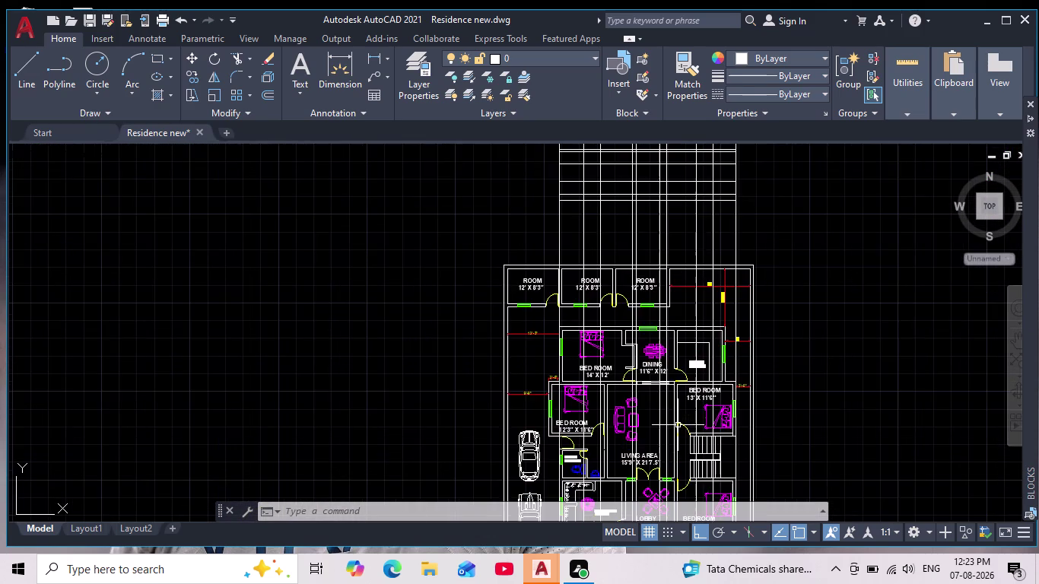
Pan to the window-frame cell of the elevation grid and begin a rectangle.
middle_drag(677, 425, 650, 491)
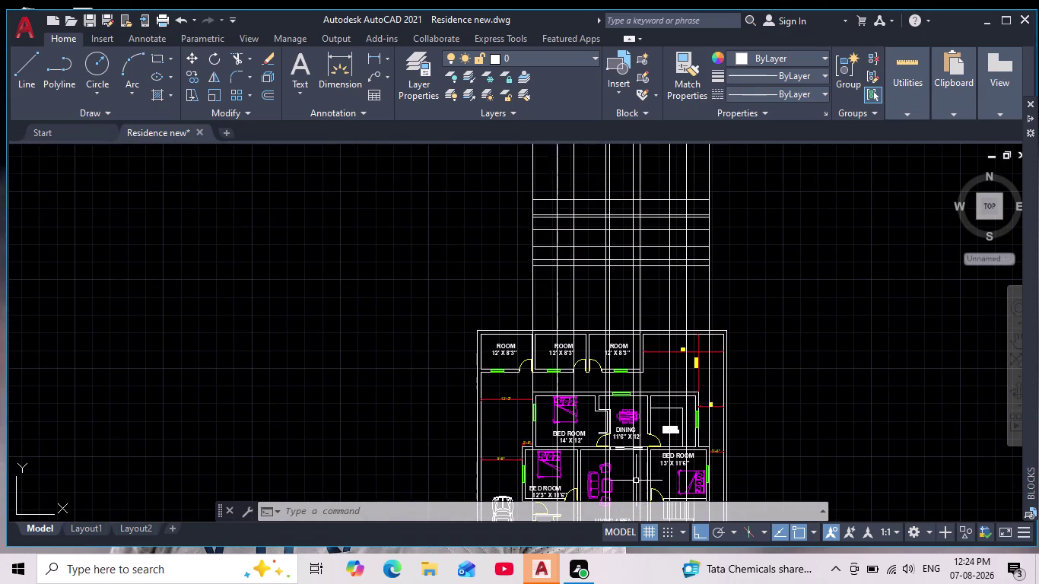
scroll(up, 3)
middle_drag(576, 286, 586, 429)
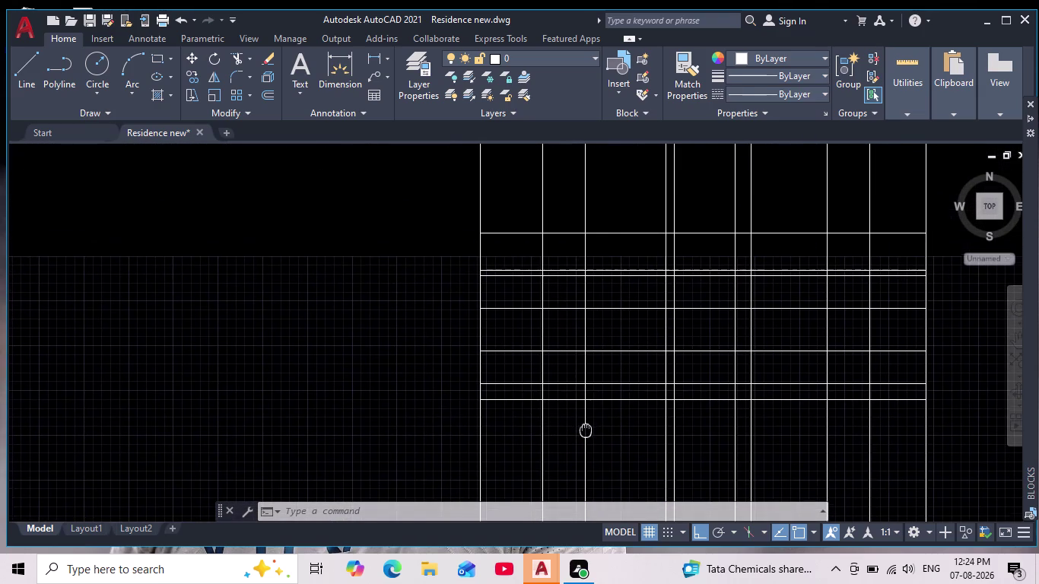
middle_drag(585, 429, 584, 429)
scroll(up, 3)
scroll(down, 3)
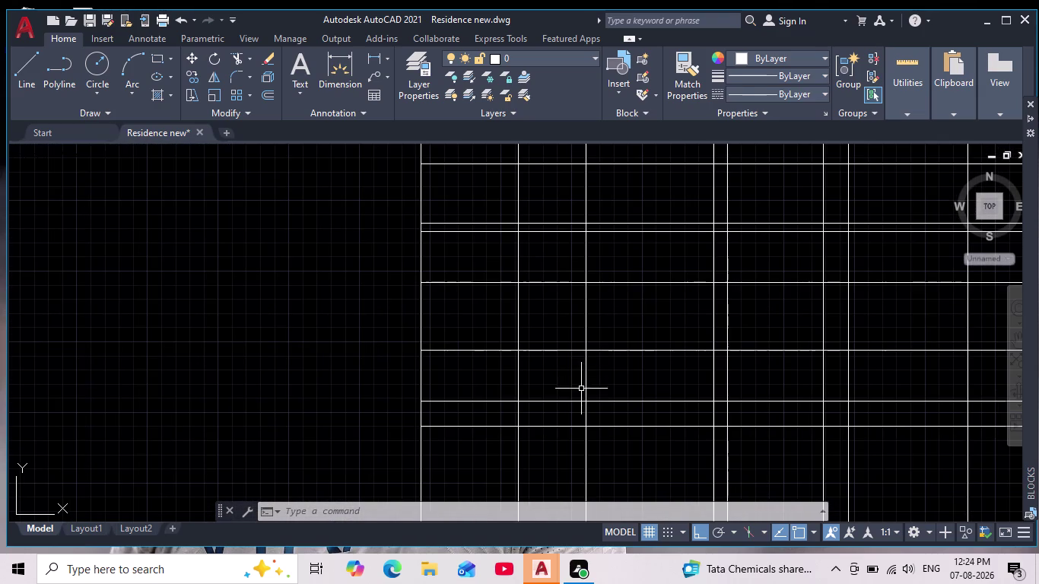
middle_drag(557, 313, 553, 345)
scroll(up, 3)
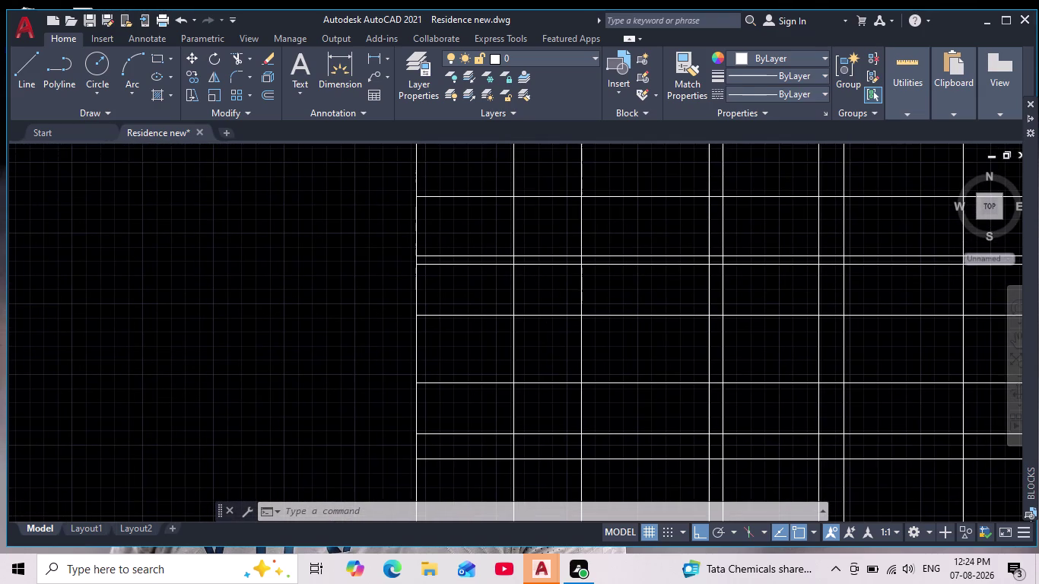
middle_drag(552, 346, 526, 305)
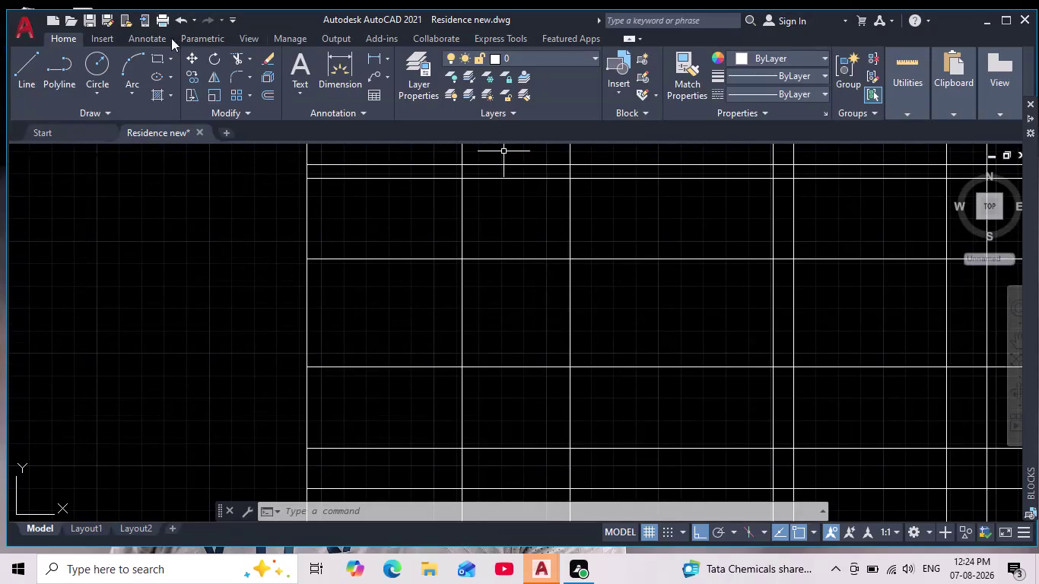
click(156, 58)
Draw a square window frame spanning one cell of the elevation grid.
click(464, 259)
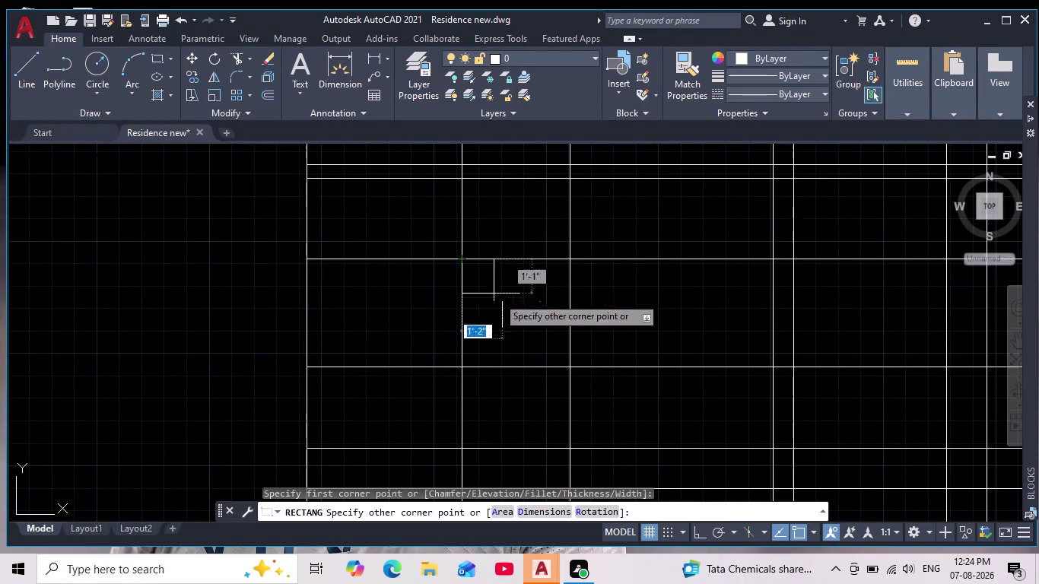
click(566, 364)
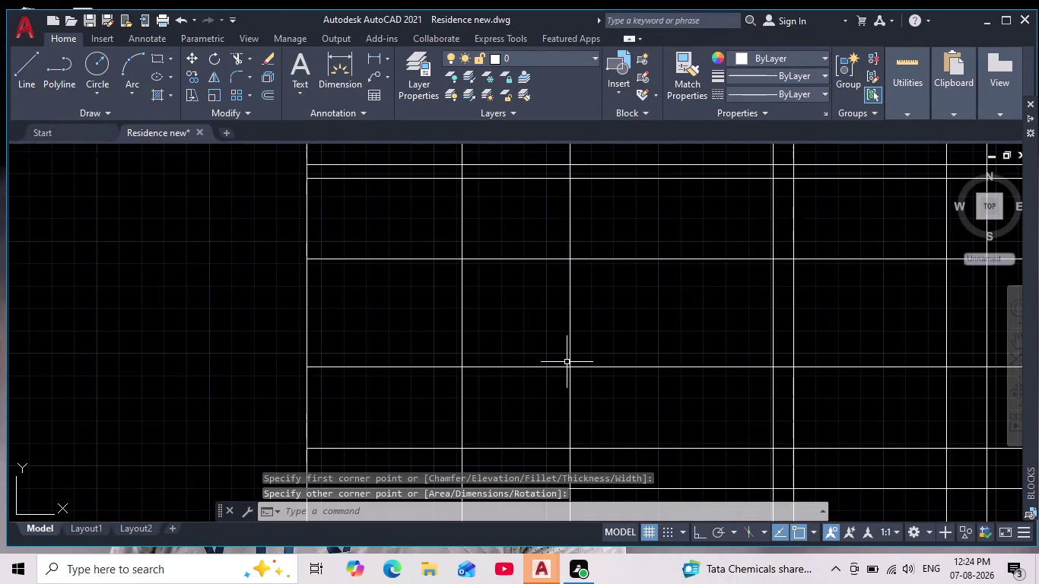
key(Escape)
Window-select the new square frame.
scroll(down, 3)
middle_drag(616, 355, 485, 349)
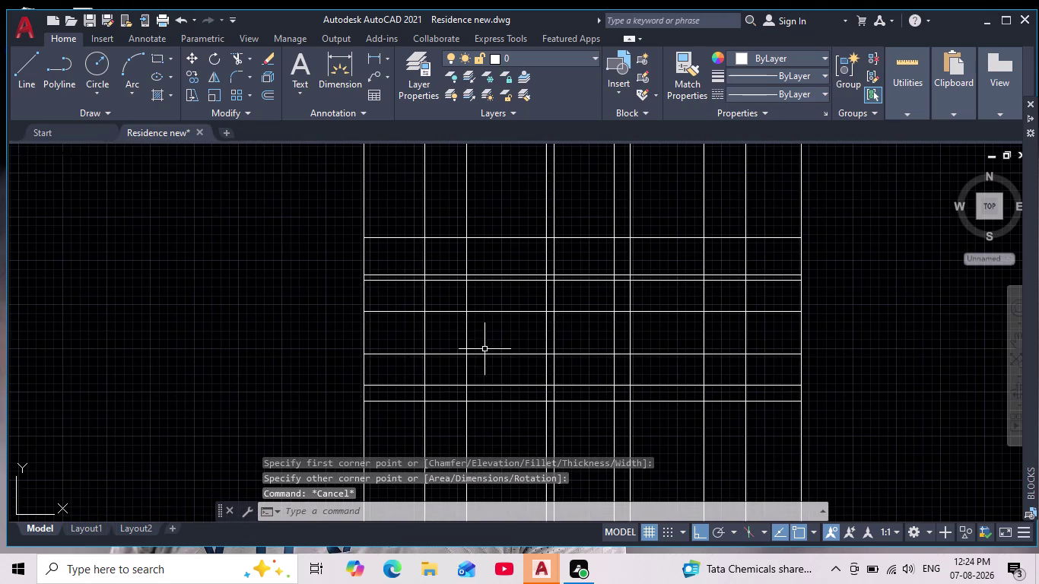
scroll(up, 3)
drag(333, 245, 464, 400)
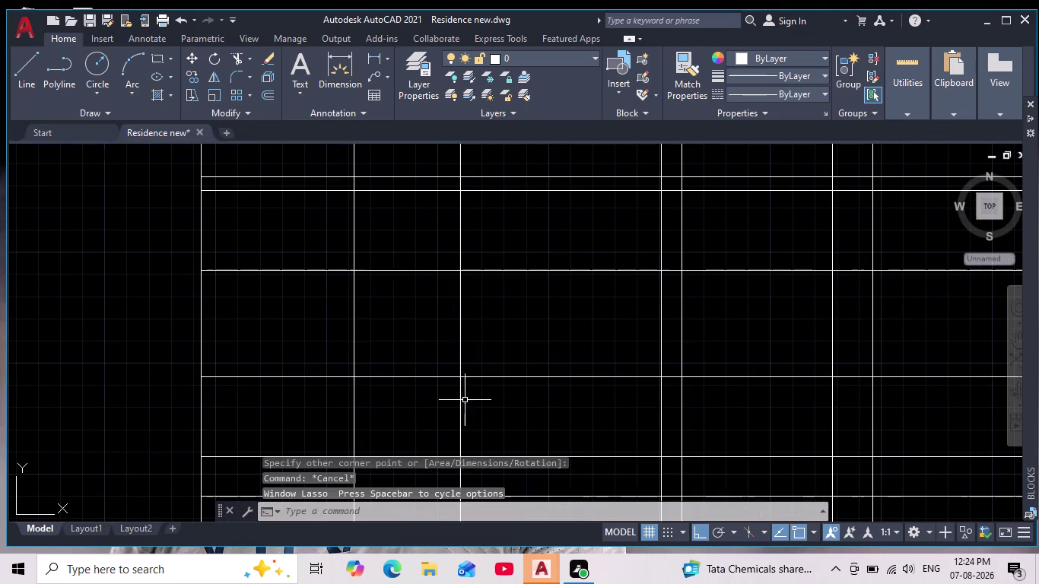
drag(326, 229, 369, 399)
drag(338, 223, 340, 233)
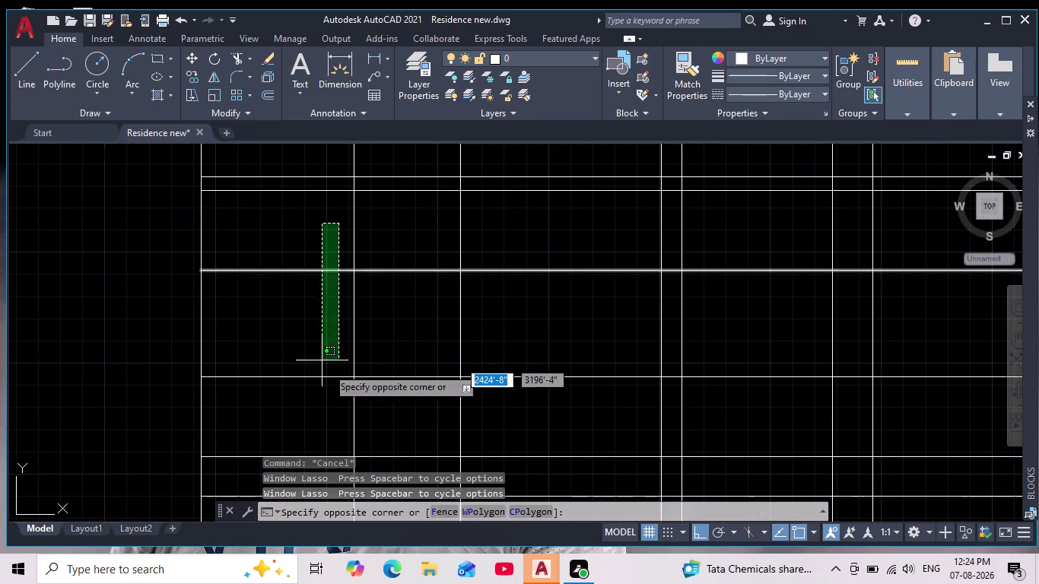
click(488, 395)
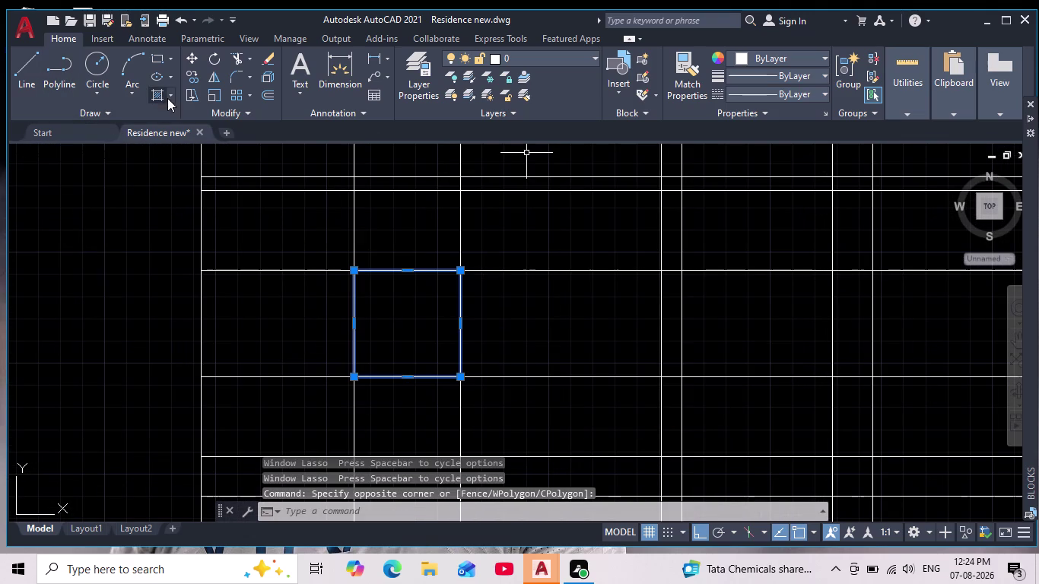
Copy the square frame using its top-left corner as the base point.
click(189, 78)
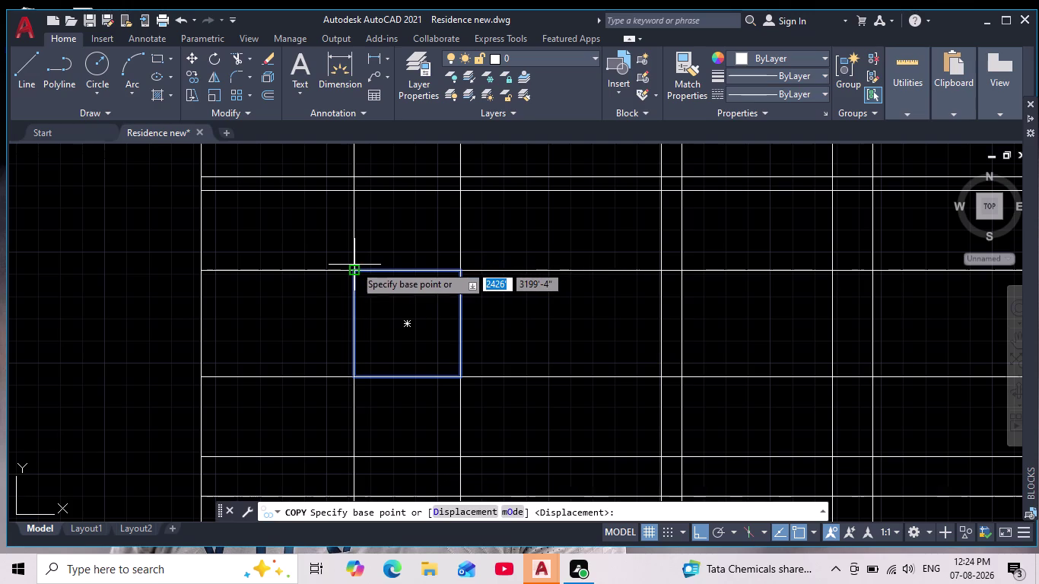
click(356, 270)
scroll(down, 3)
middle_drag(617, 270, 536, 222)
scroll(down, 3)
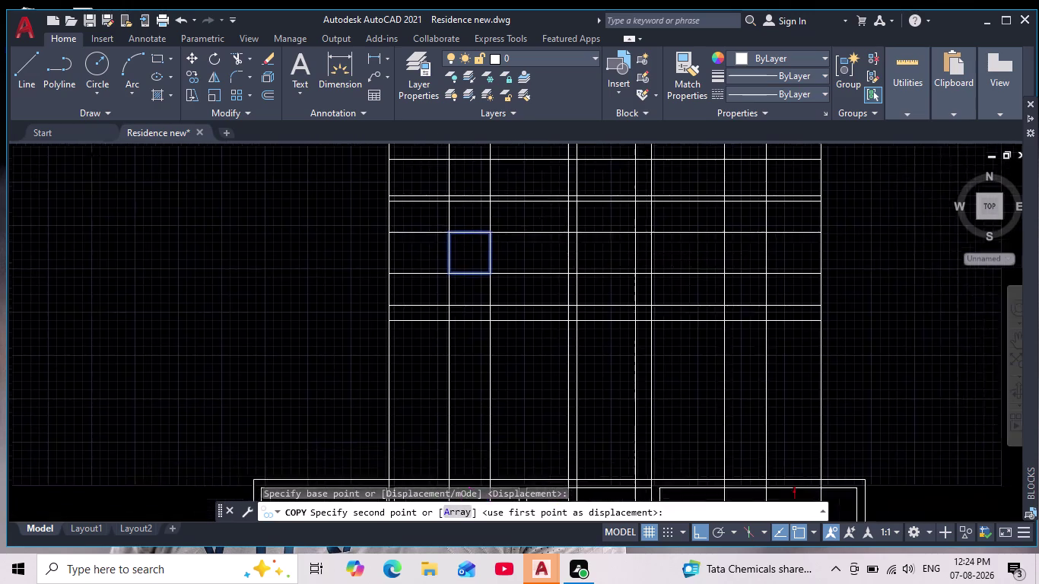
scroll(down, 3)
middle_drag(536, 222, 527, 214)
middle_drag(607, 388, 562, 243)
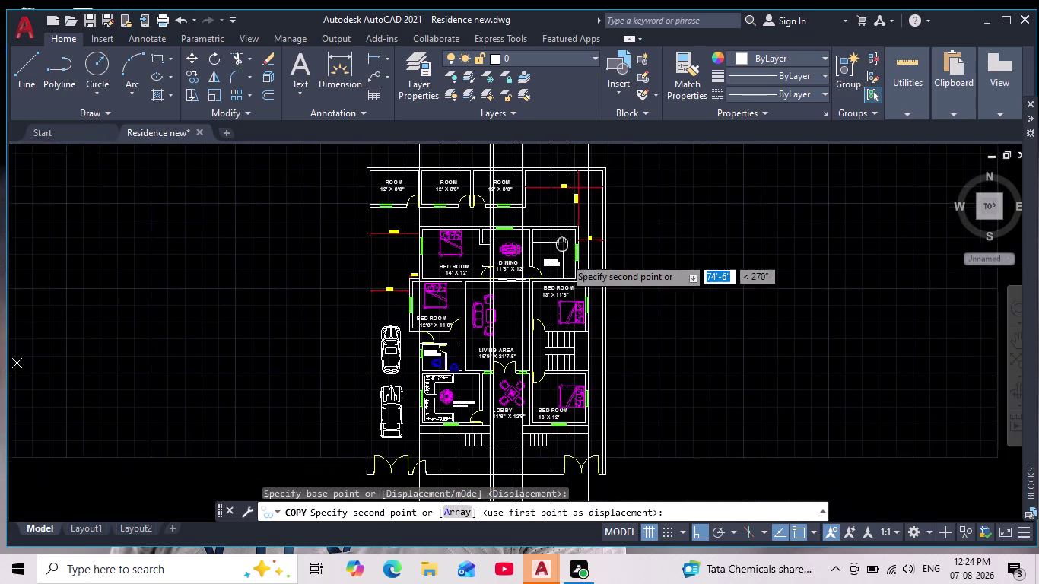
middle_drag(562, 242, 558, 167)
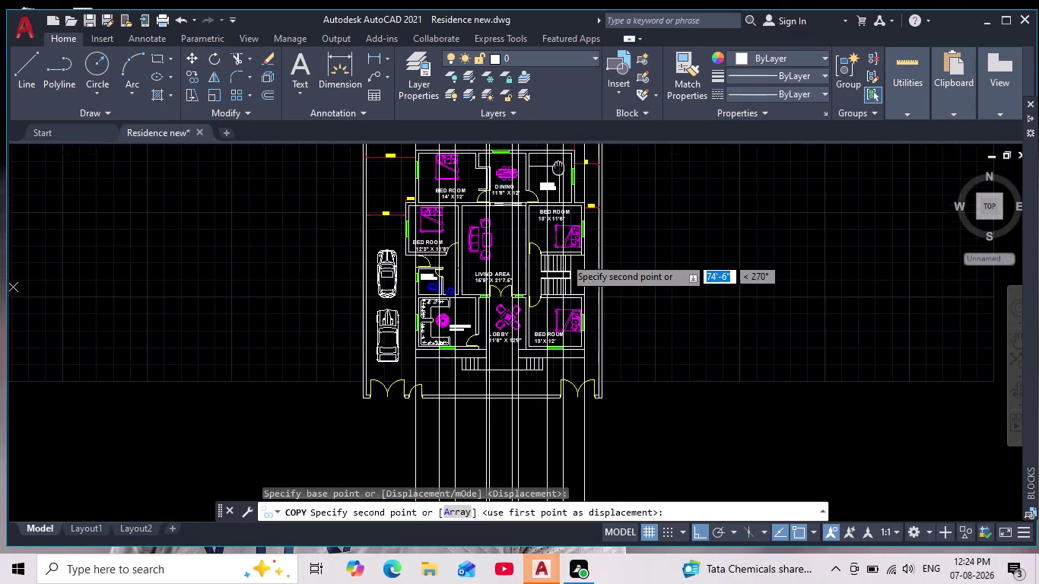
middle_drag(558, 168, 558, 523)
Place the copy at a grid intersection, end Copy, and select stray lines below.
scroll(up, 3)
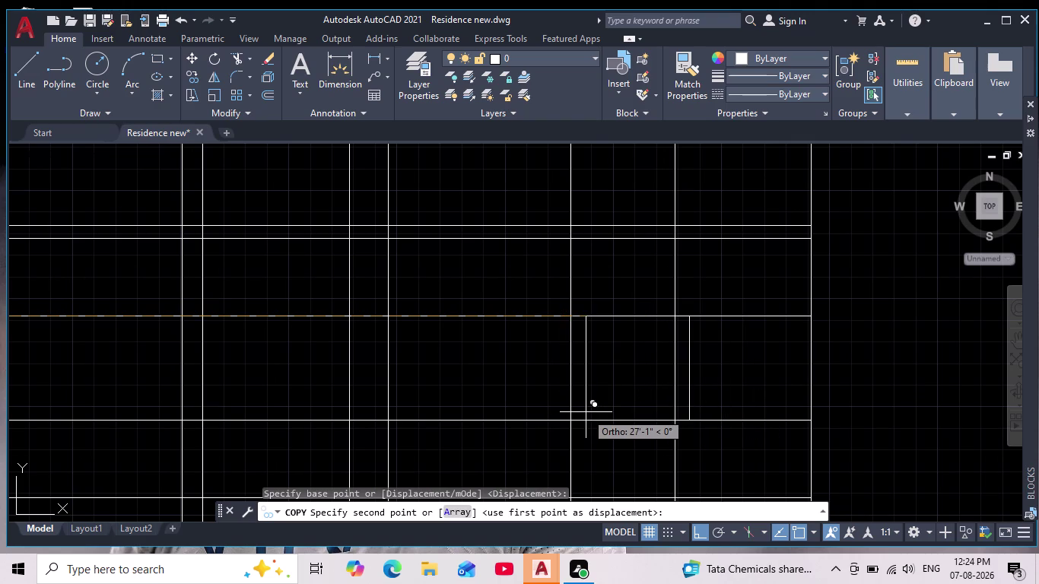
middle_drag(587, 412, 567, 353)
scroll(up, 3)
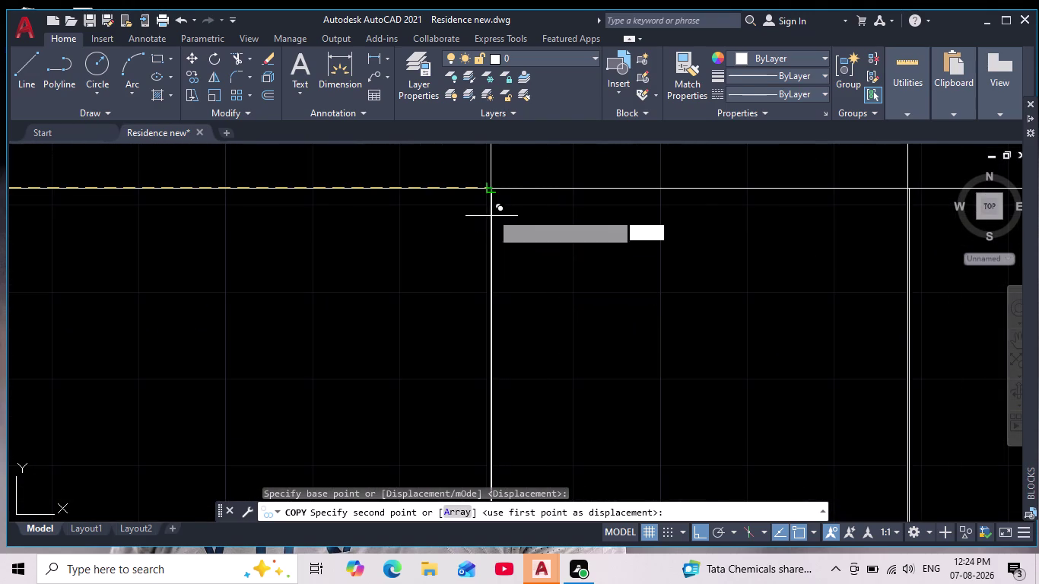
click(489, 186)
scroll(down, 3)
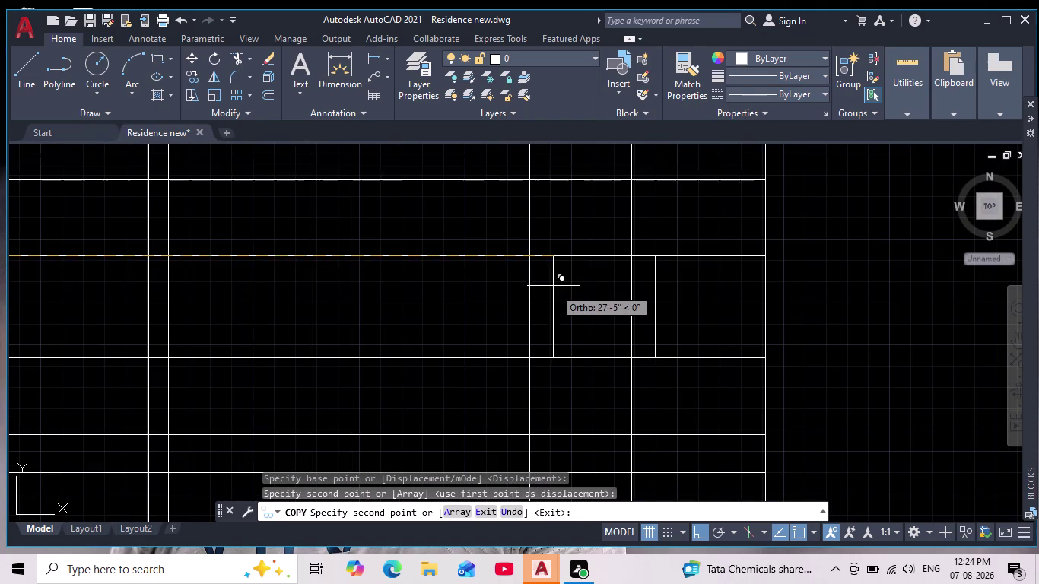
middle_drag(557, 291, 545, 261)
scroll(down, 3)
key(Escape)
key(Escape)
click(632, 401)
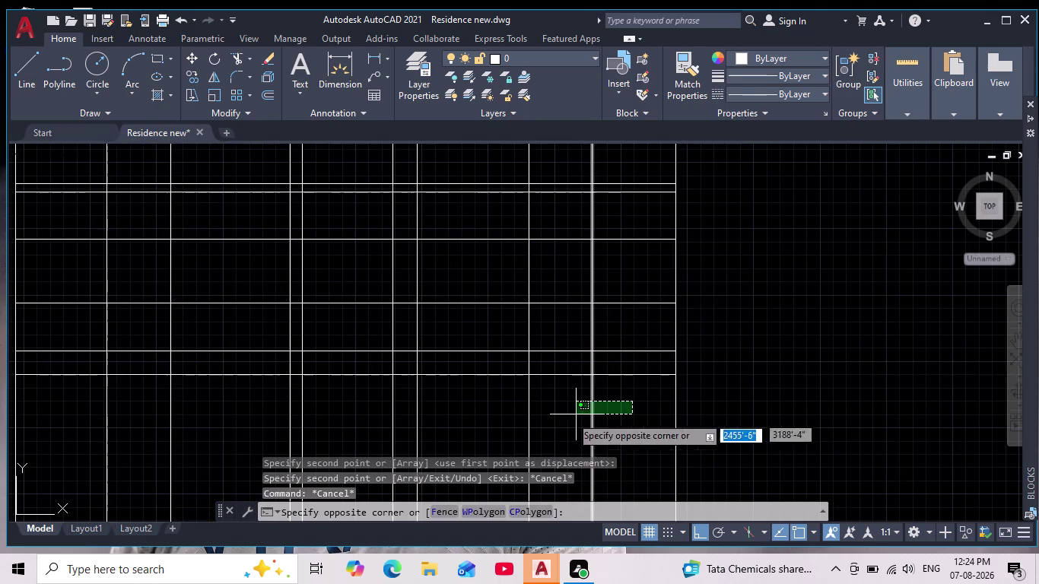
click(490, 425)
Delete the stray lines beneath the copied frame and return to the elevation for another rectangle.
key(Delete)
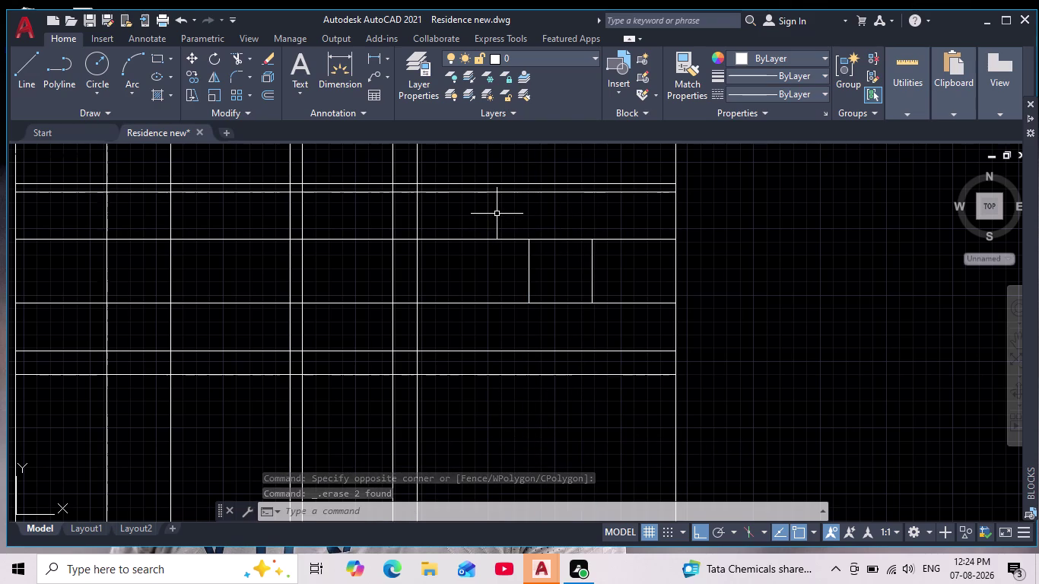
scroll(down, 3)
middle_drag(505, 349, 499, 303)
scroll(down, 3)
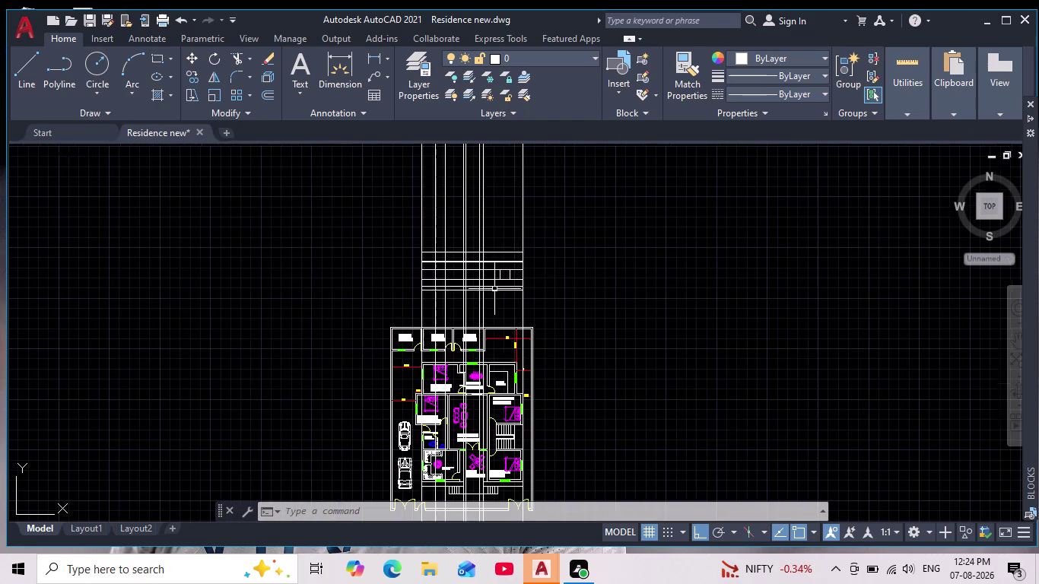
scroll(up, 3)
middle_drag(462, 219, 448, 382)
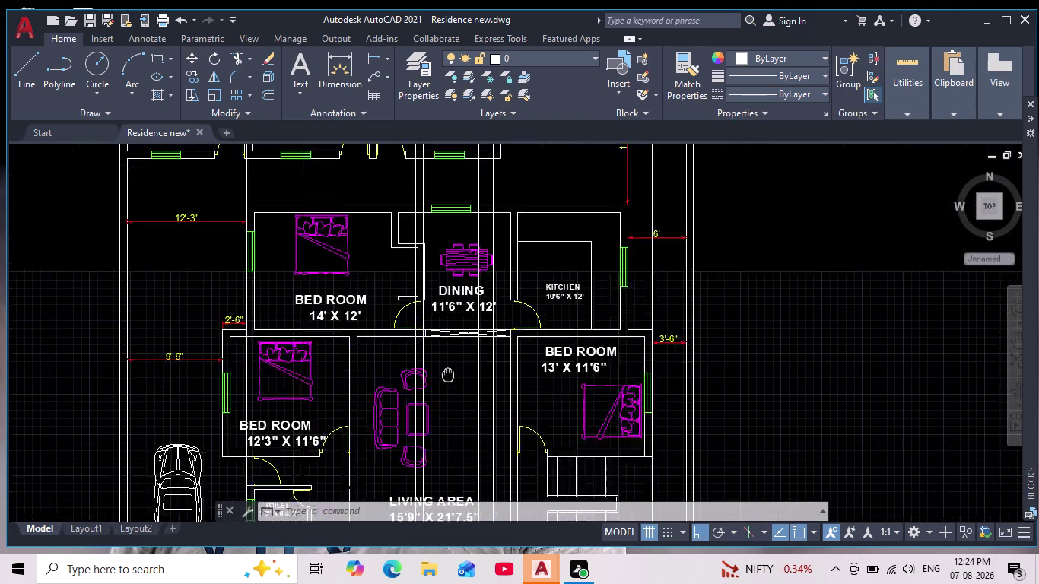
middle_drag(447, 382, 447, 558)
middle_drag(441, 207, 459, 516)
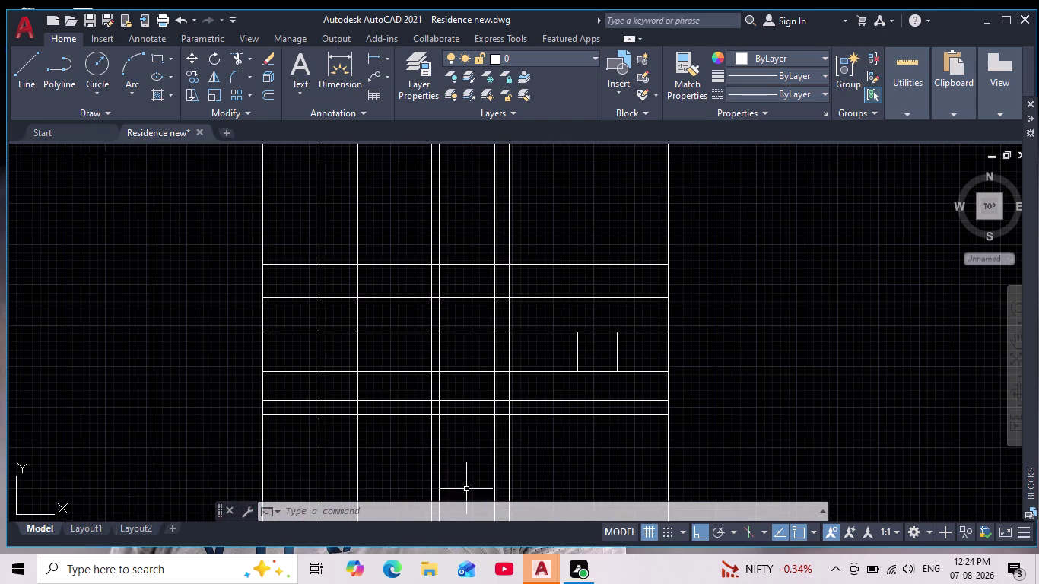
scroll(up, 3)
scroll(up, 3)
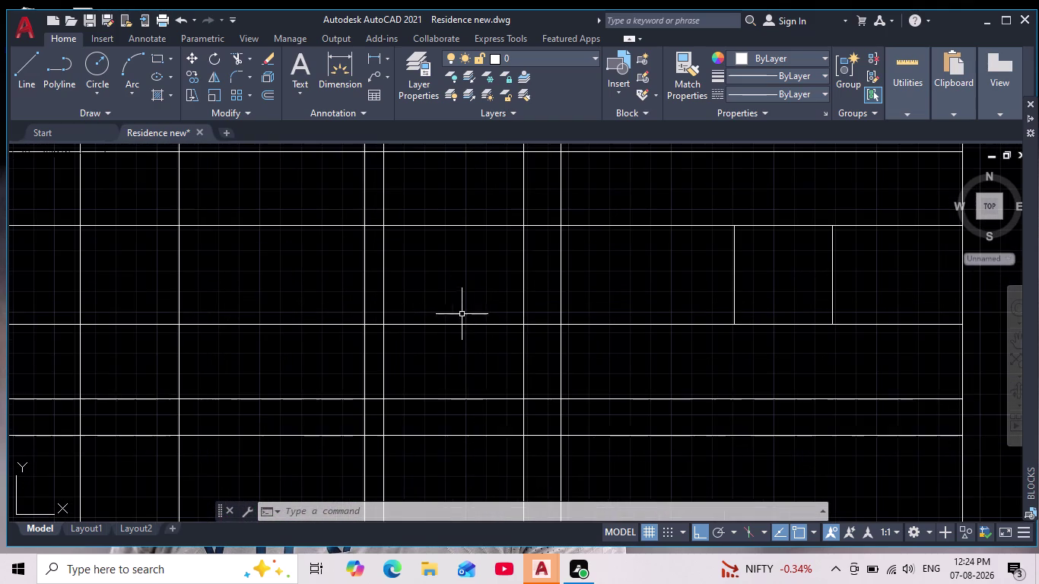
click(154, 62)
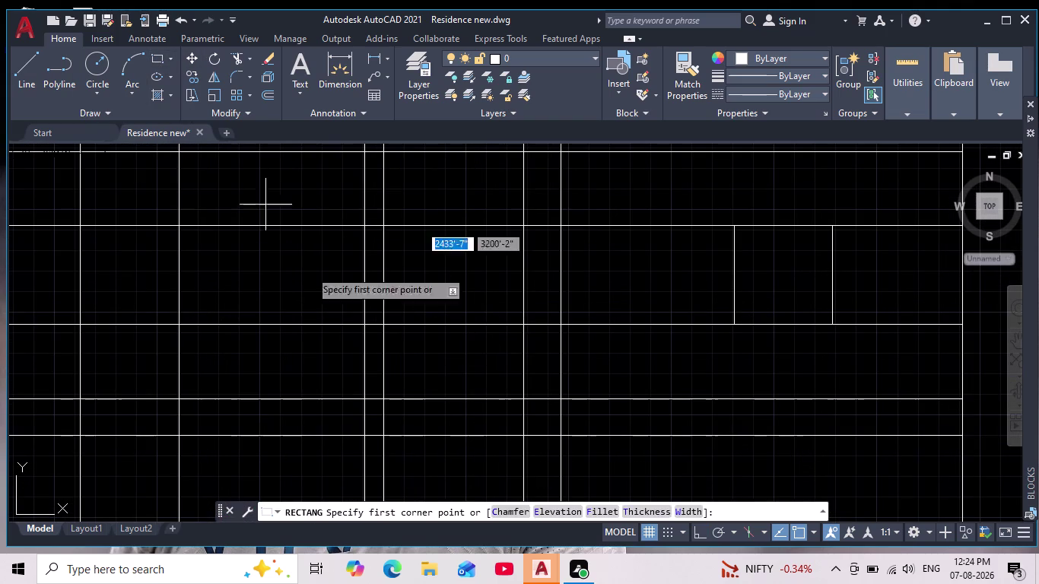
Draw the door opening rectangle between two grid intersections on the elevation.
scroll(down, 3)
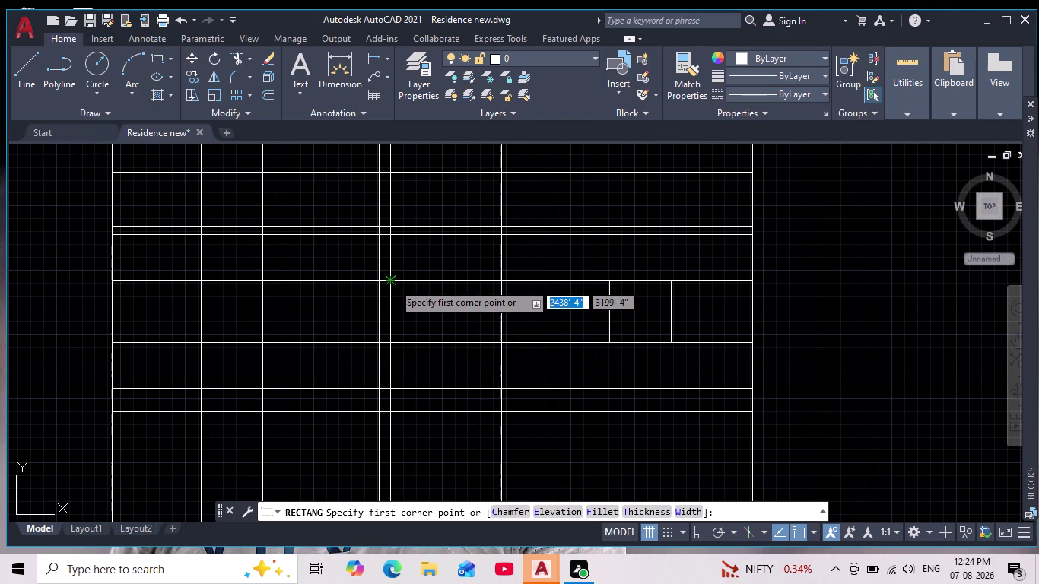
click(393, 283)
middle_drag(443, 374, 438, 318)
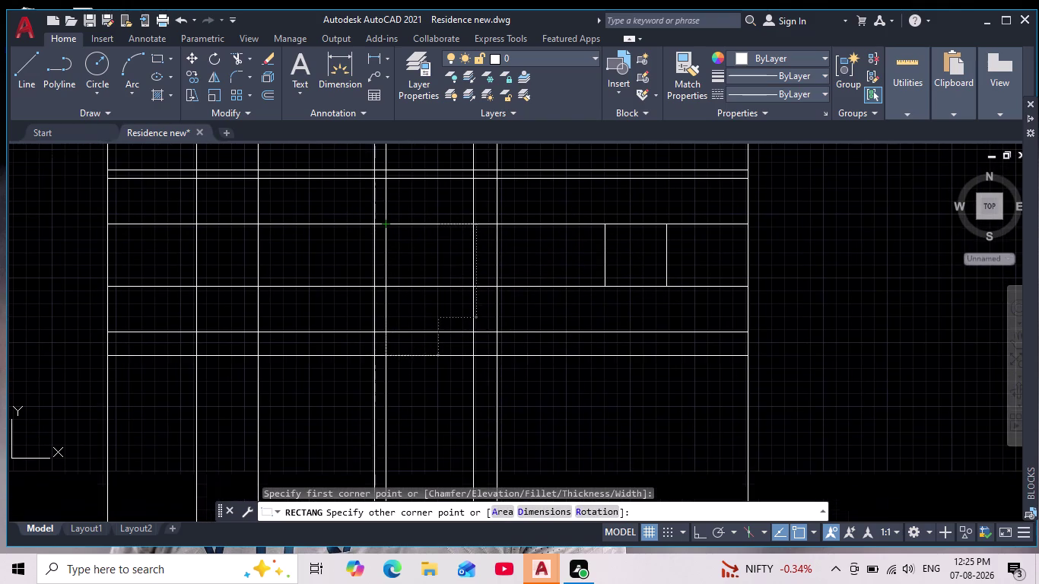
scroll(down, 3)
scroll(up, 3)
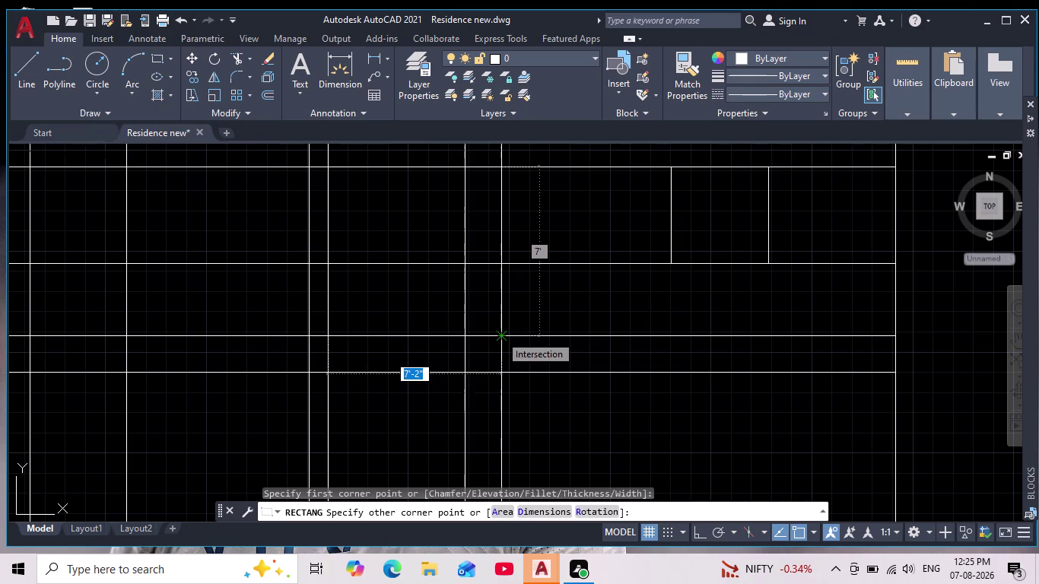
scroll(down, 3)
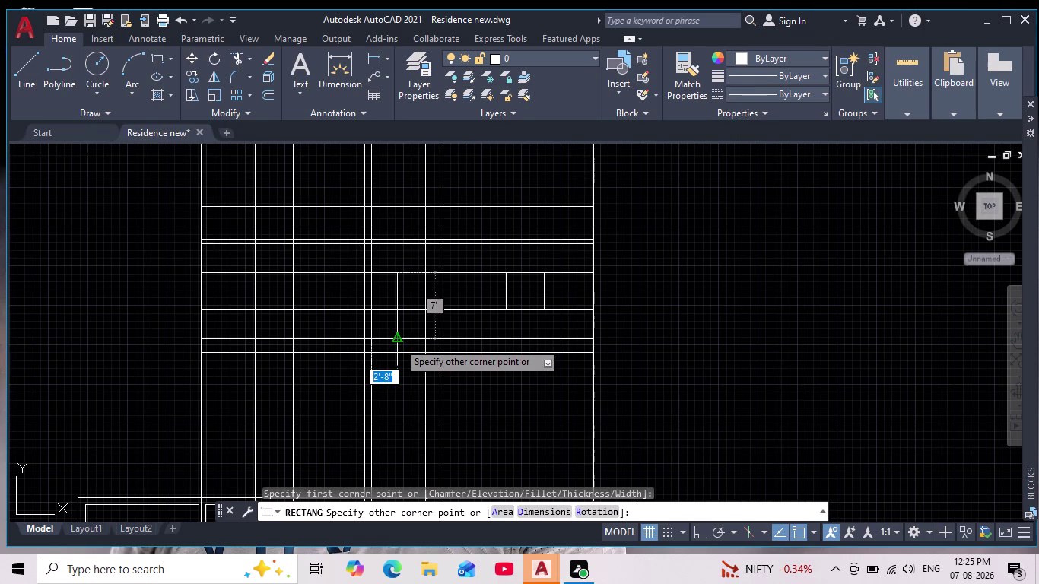
scroll(up, 3)
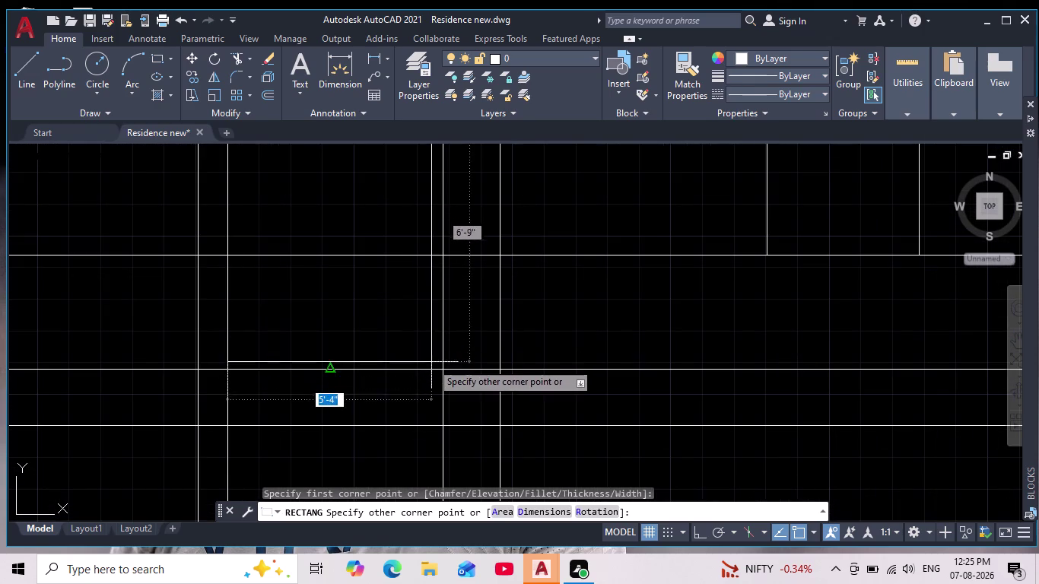
click(440, 372)
scroll(down, 3)
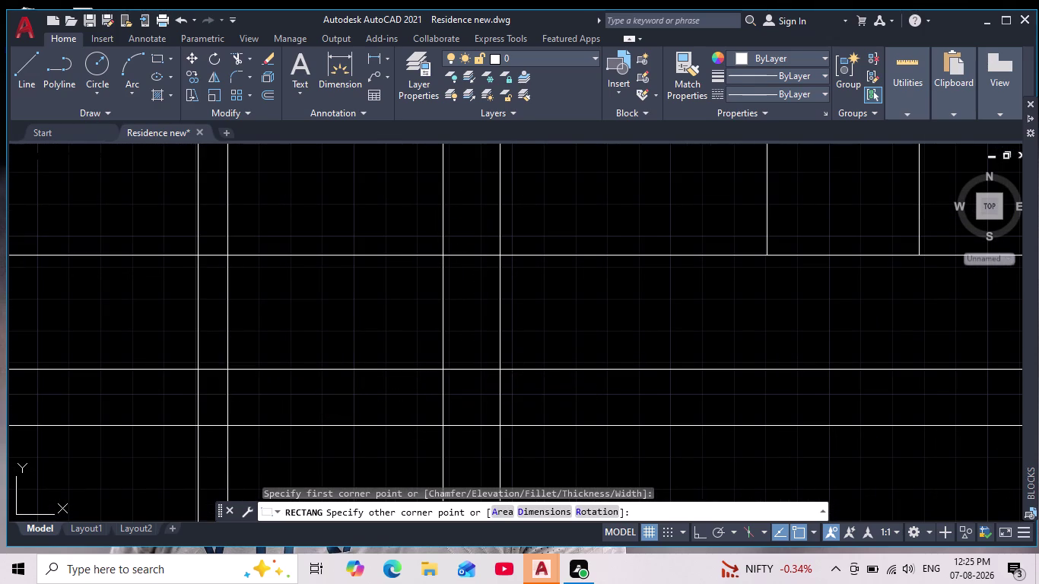
scroll(down, 3)
middle_drag(440, 376, 437, 313)
scroll(up, 3)
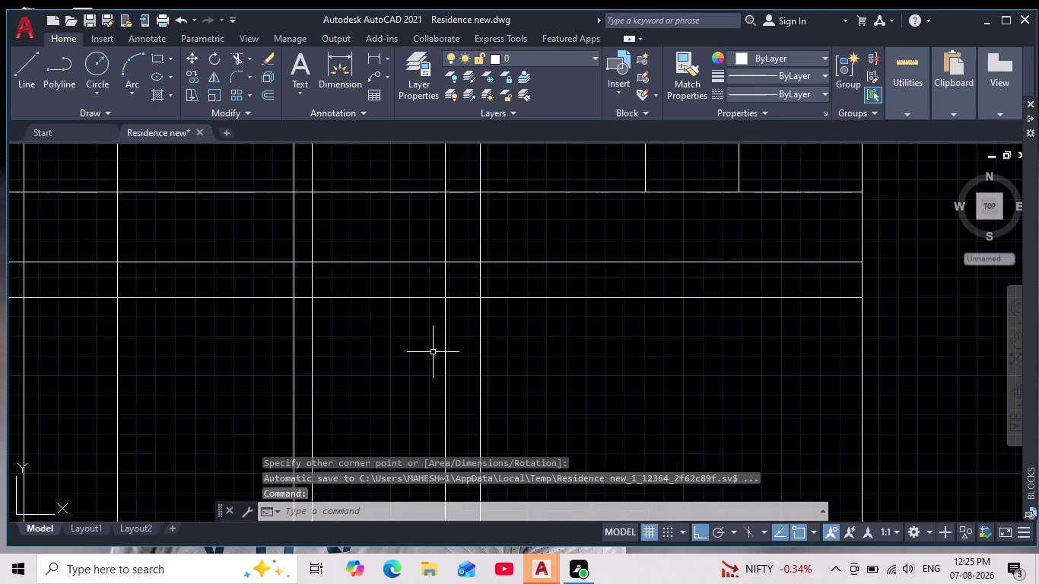
key(Escape)
Crossing-select and delete the construction lines inside the door opening.
click(464, 393)
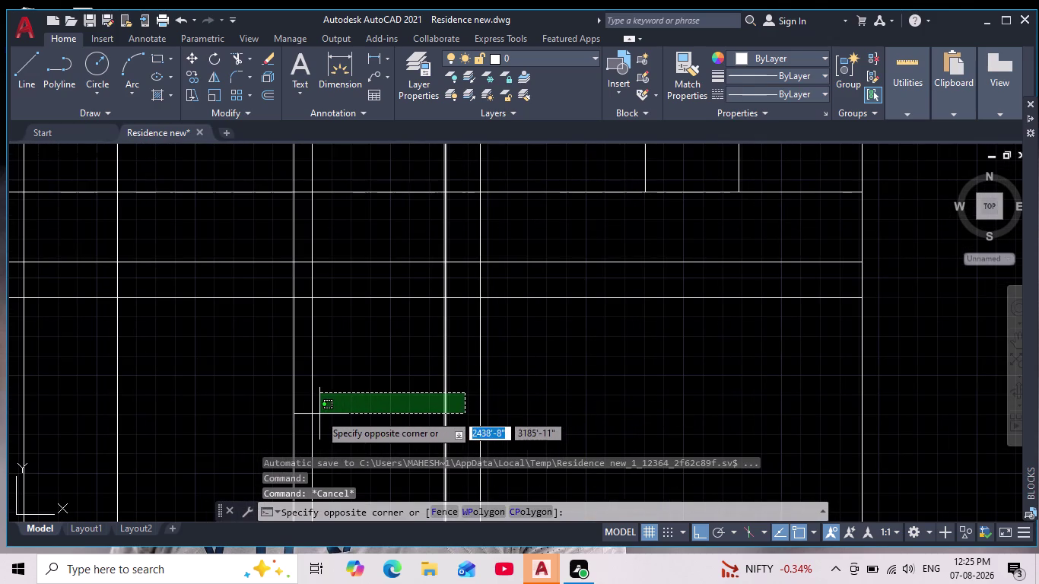
click(305, 415)
key(Delete)
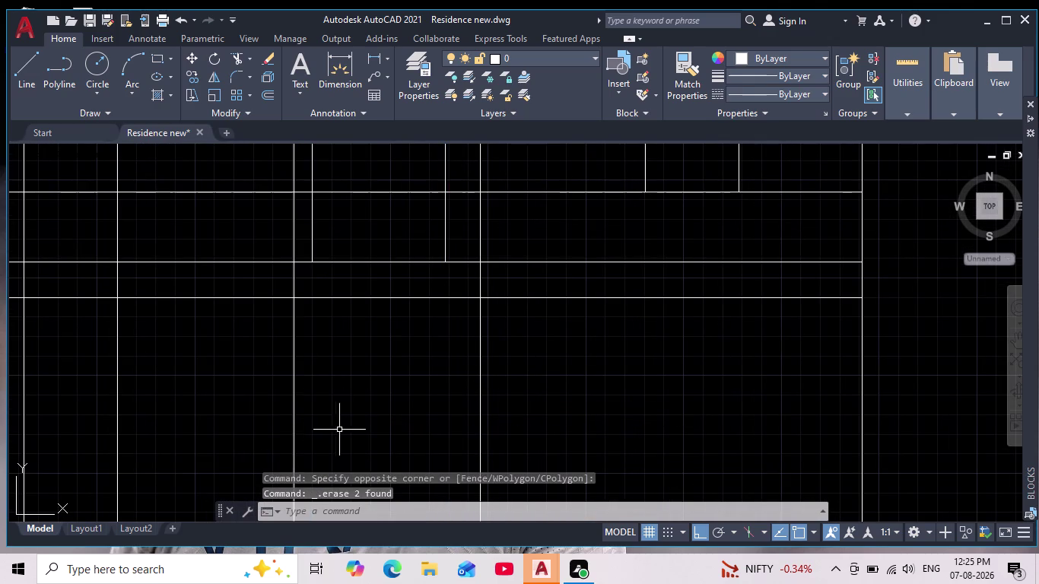
scroll(down, 3)
scroll(up, 3)
middle_drag(351, 399, 366, 450)
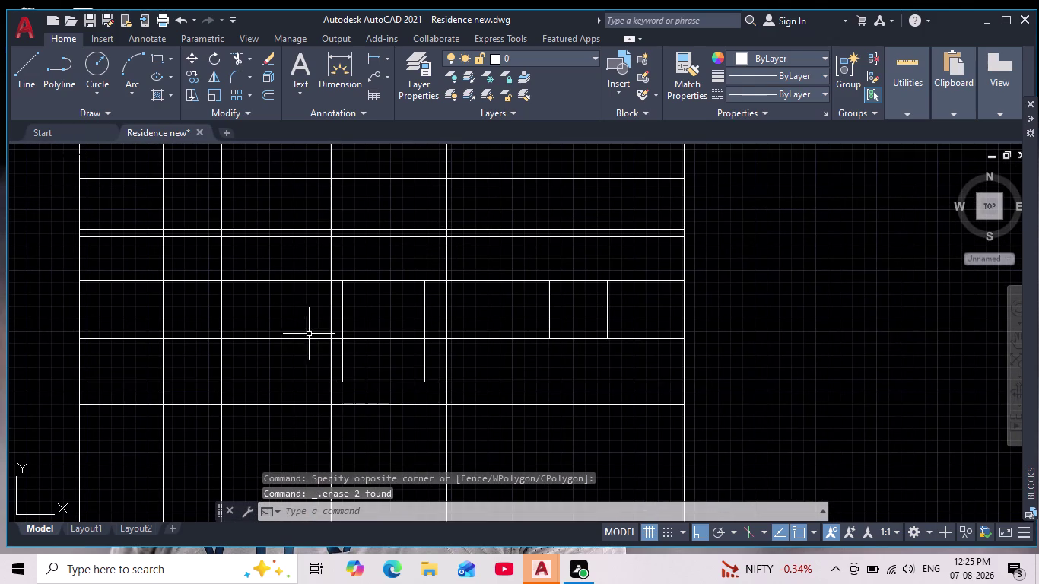
Erase the horizontal construction lines through the wall, leaving the line beneath the door.
click(282, 364)
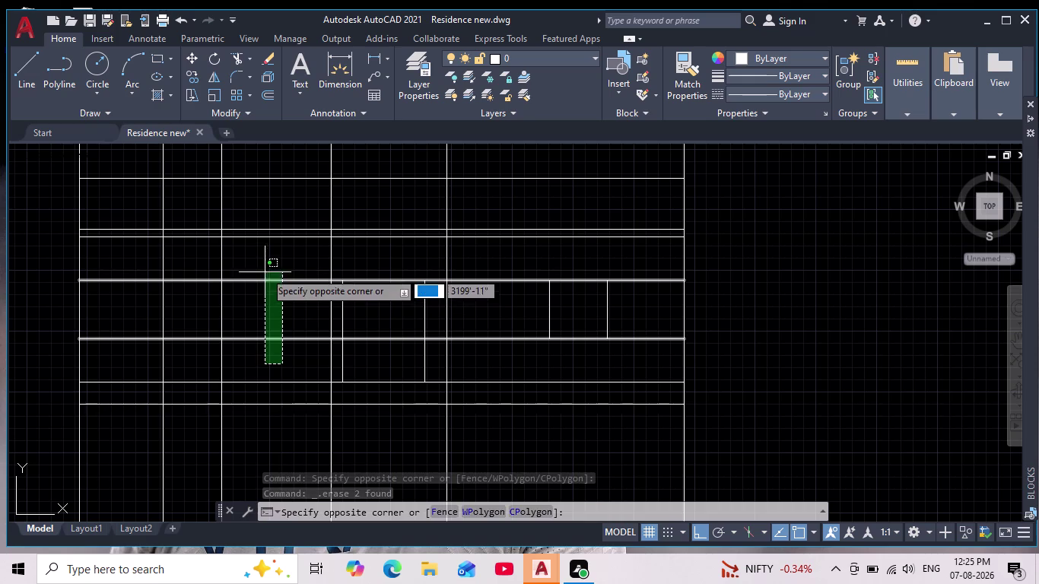
click(264, 268)
key(Delete)
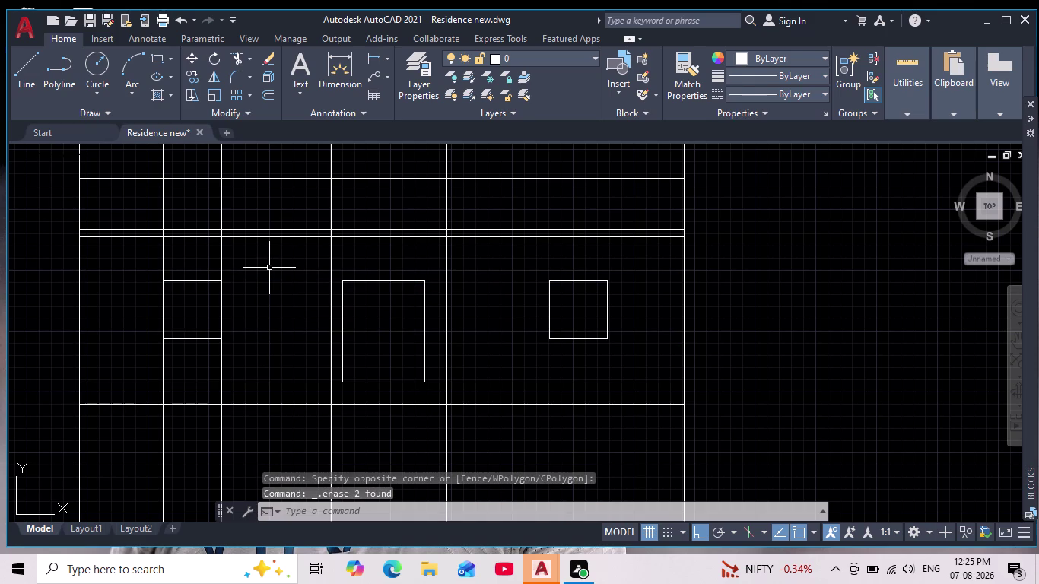
scroll(down, 3)
scroll(up, 3)
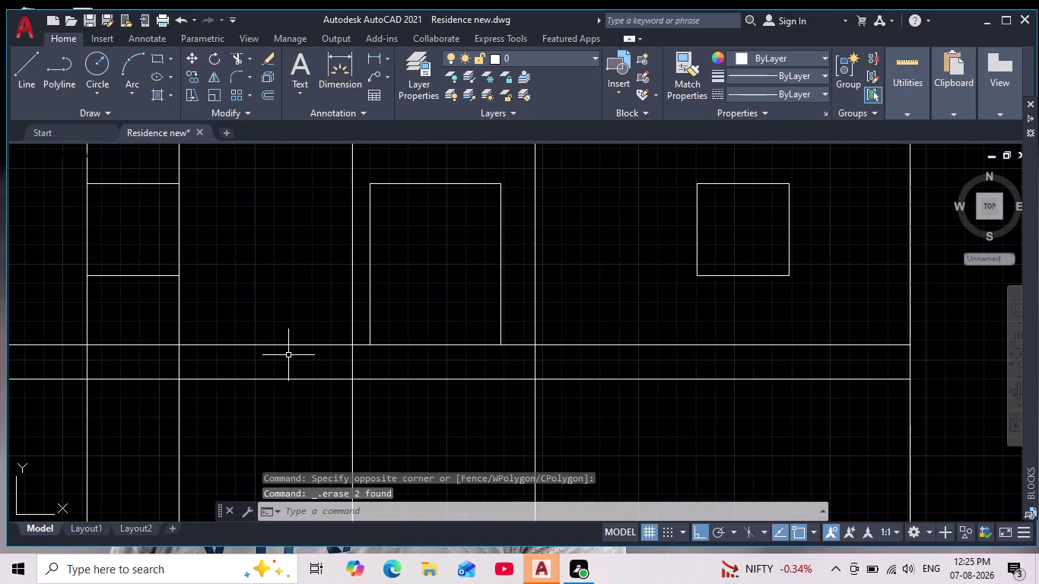
click(288, 355)
click(265, 335)
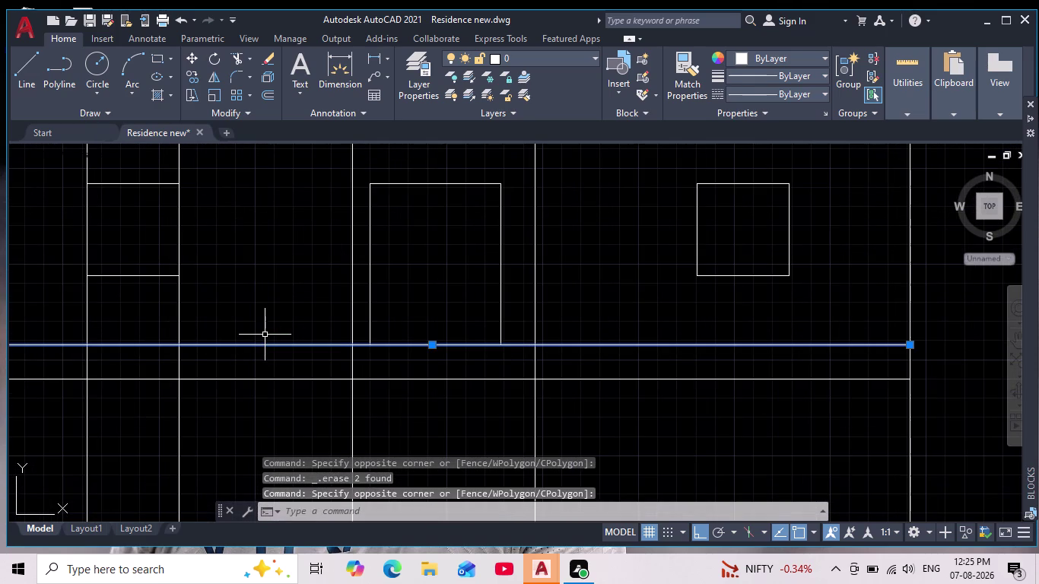
scroll(down, 3)
key(Escape)
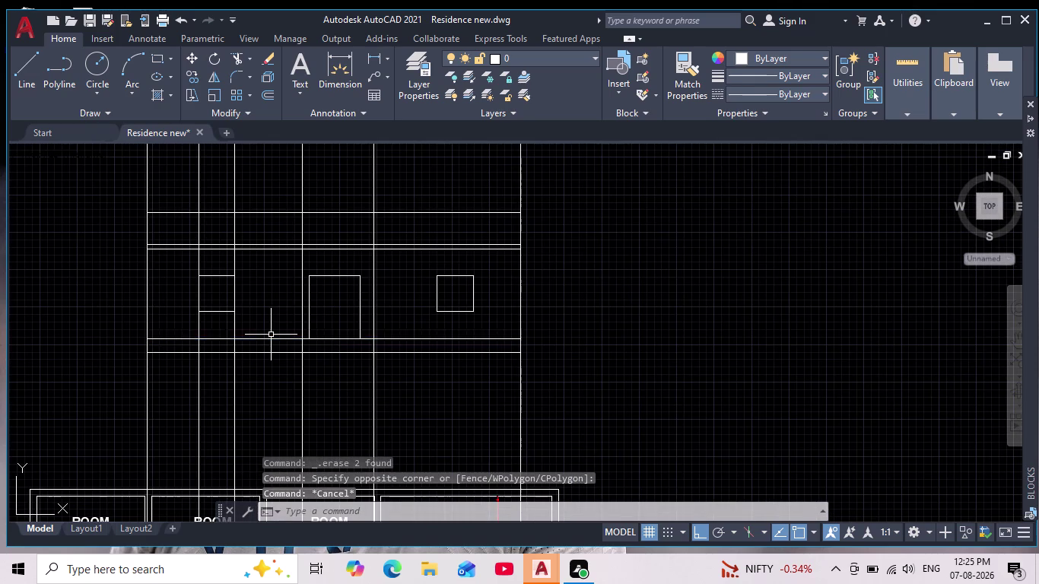
scroll(up, 3)
middle_drag(263, 374, 267, 375)
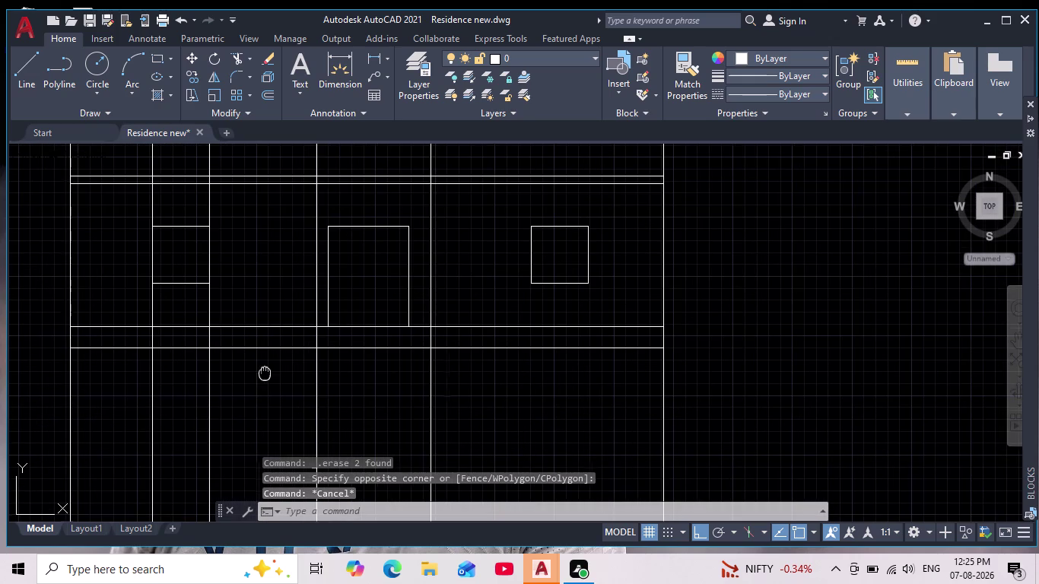
middle_drag(267, 375, 296, 380)
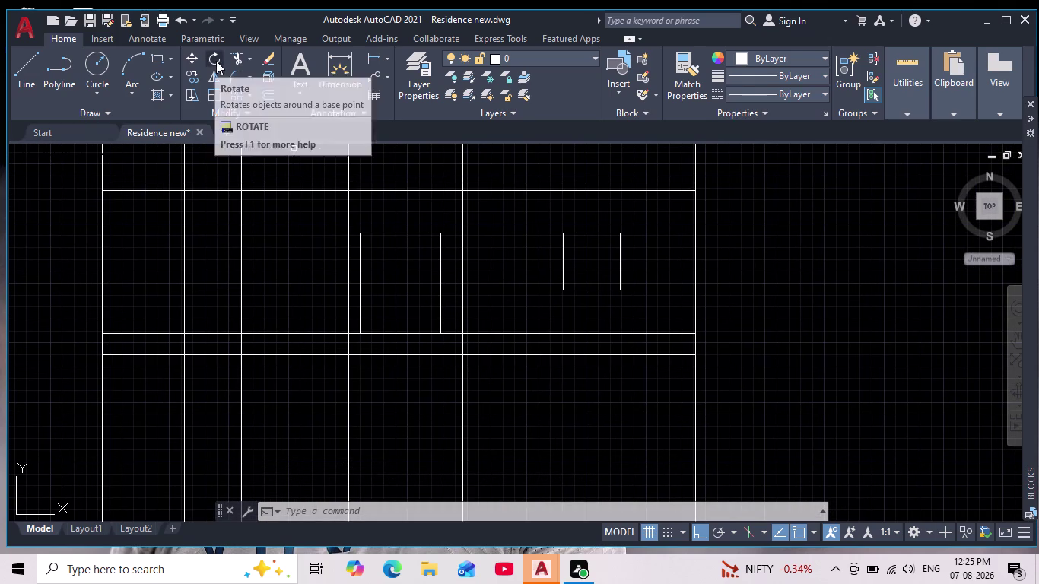
Fence-trim the construction lines crossing the upper part of the front elevation.
scroll(down, 3)
key(Escape)
middle_drag(279, 281, 291, 335)
scroll(down, 3)
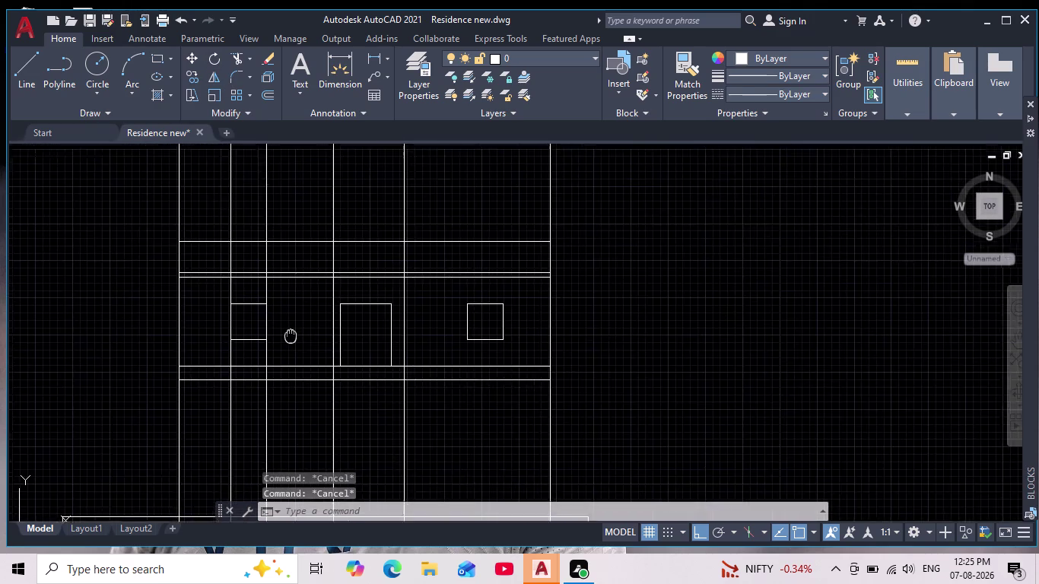
middle_drag(291, 335, 291, 336)
scroll(down, 3)
click(236, 51)
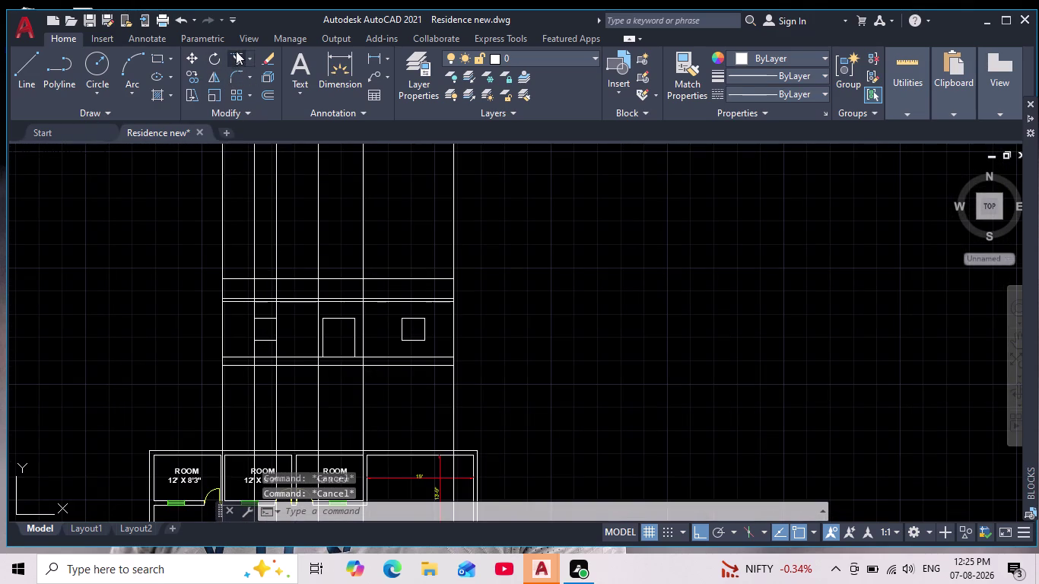
drag(133, 211, 597, 241)
scroll(up, 3)
middle_drag(597, 358, 720, 322)
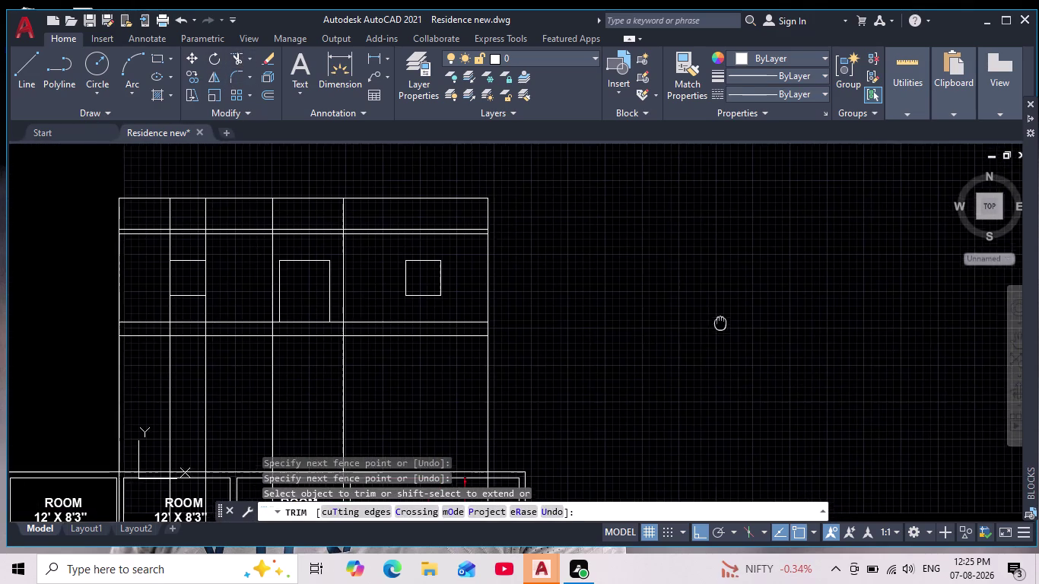
middle_drag(720, 321, 722, 316)
scroll(up, 3)
drag(120, 220, 330, 230)
scroll(down, 3)
middle_drag(374, 240, 375, 340)
drag(213, 244, 410, 260)
scroll(up, 3)
middle_drag(175, 273, 339, 240)
scroll(down, 3)
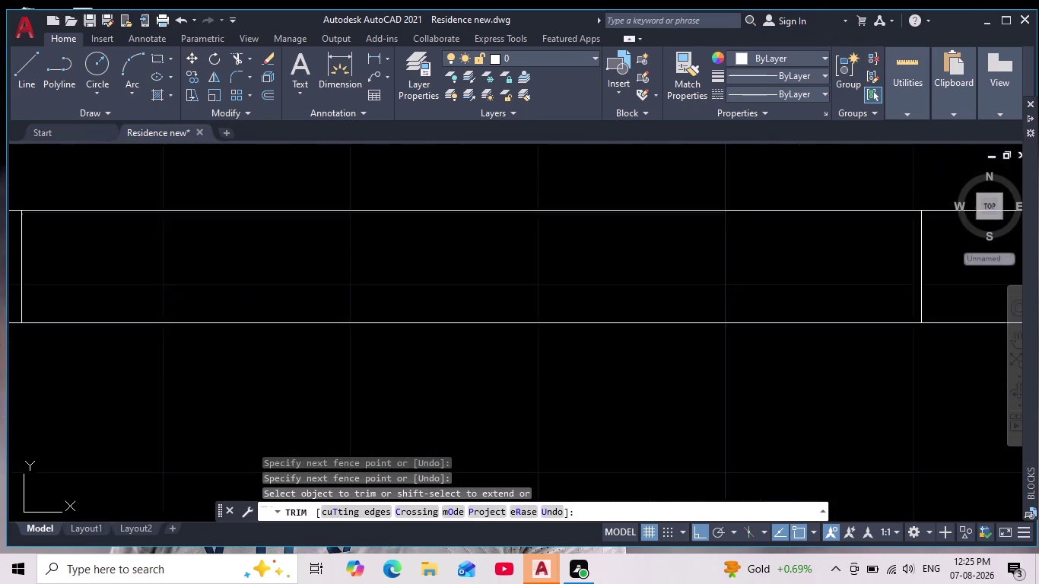
Trim the stray line ends and vertical lines inside the top band.
middle_drag(339, 240, 340, 240)
scroll(down, 3)
drag(186, 251, 635, 259)
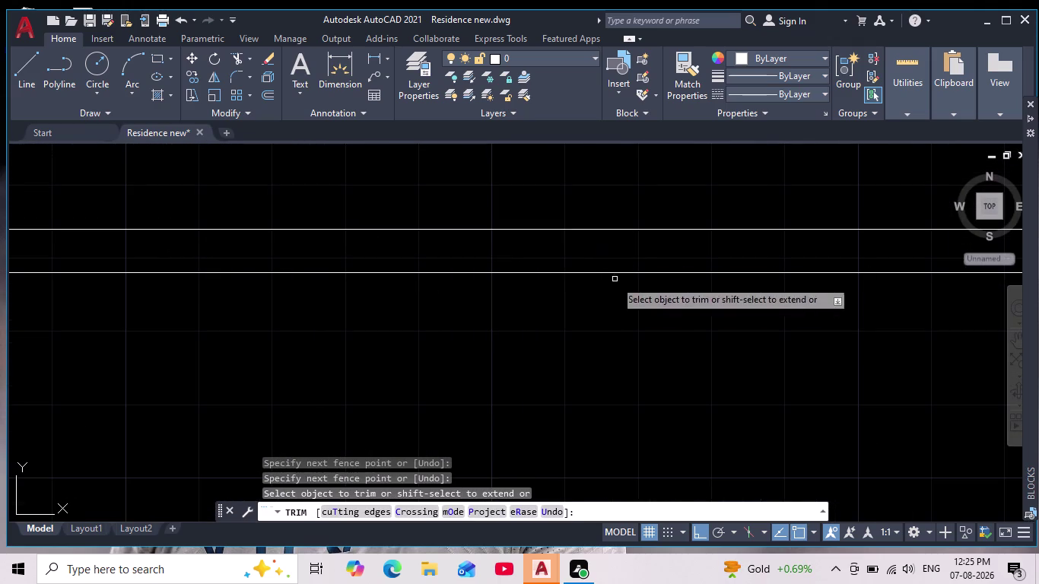
scroll(down, 3)
middle_drag(665, 363, 386, 289)
scroll(down, 3)
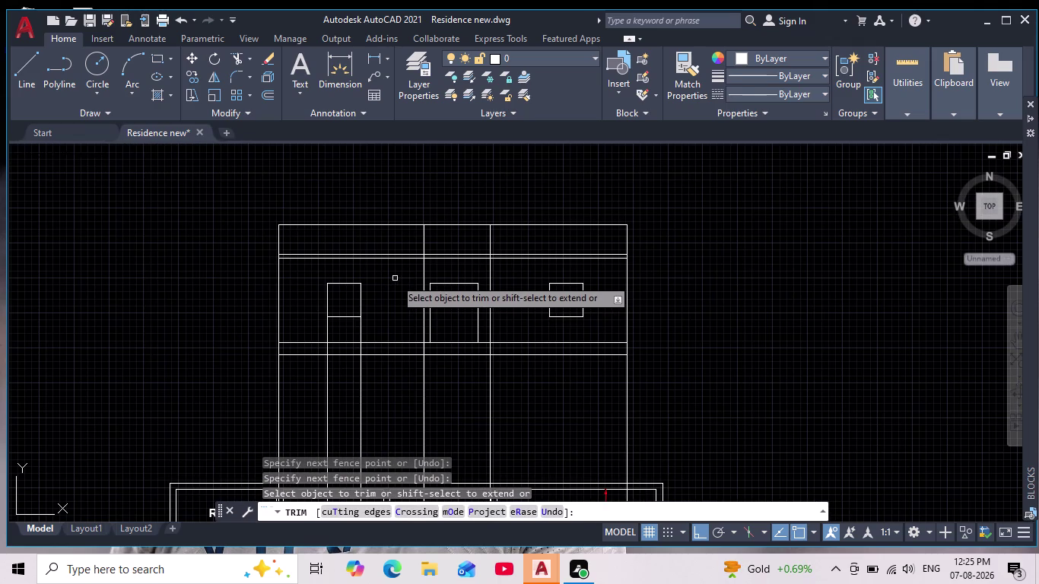
scroll(up, 3)
drag(408, 221, 538, 225)
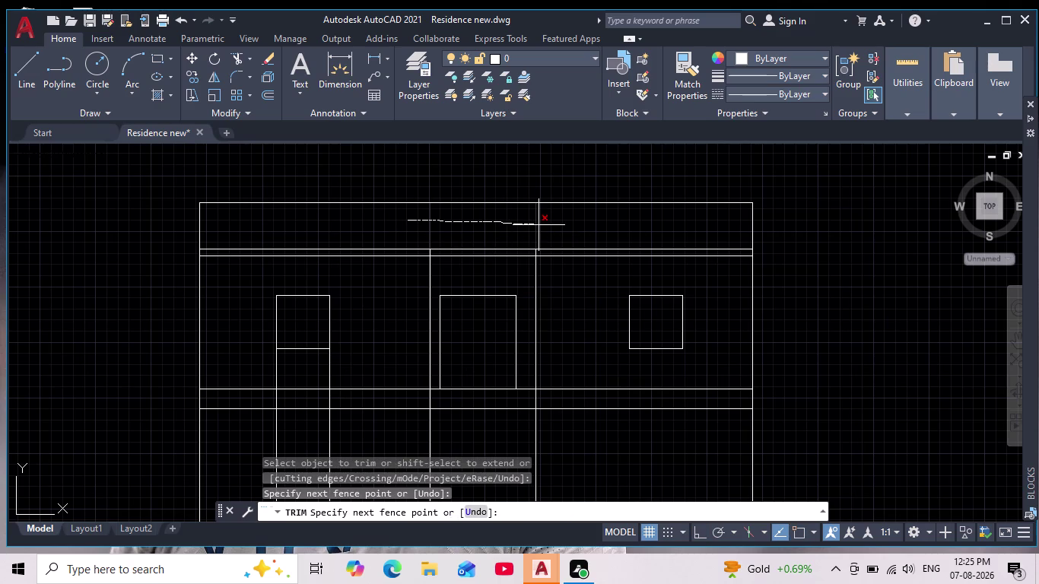
drag(539, 225, 574, 225)
scroll(up, 3)
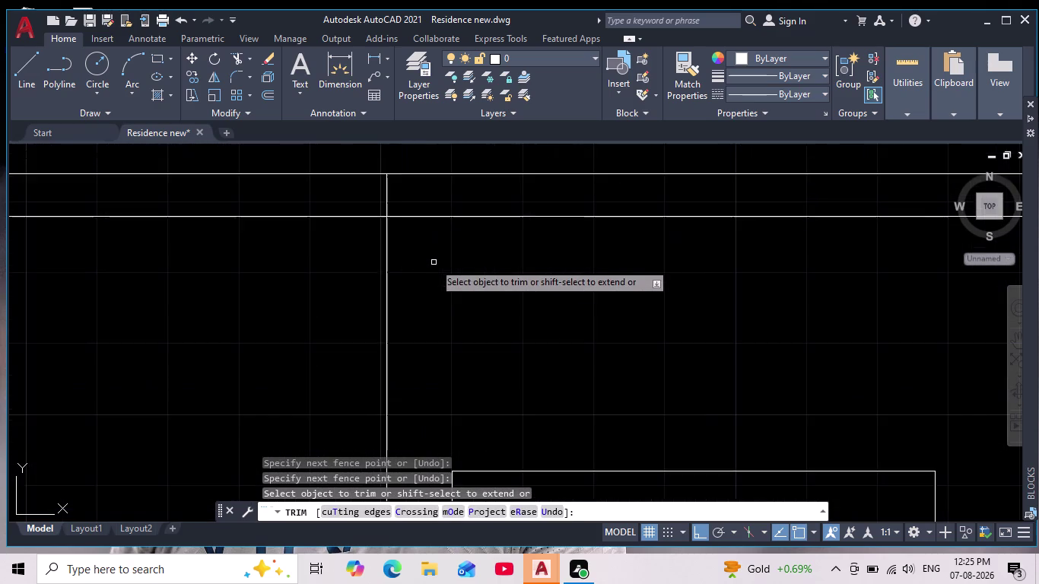
scroll(up, 3)
middle_drag(360, 236, 367, 352)
drag(256, 236, 404, 218)
scroll(down, 3)
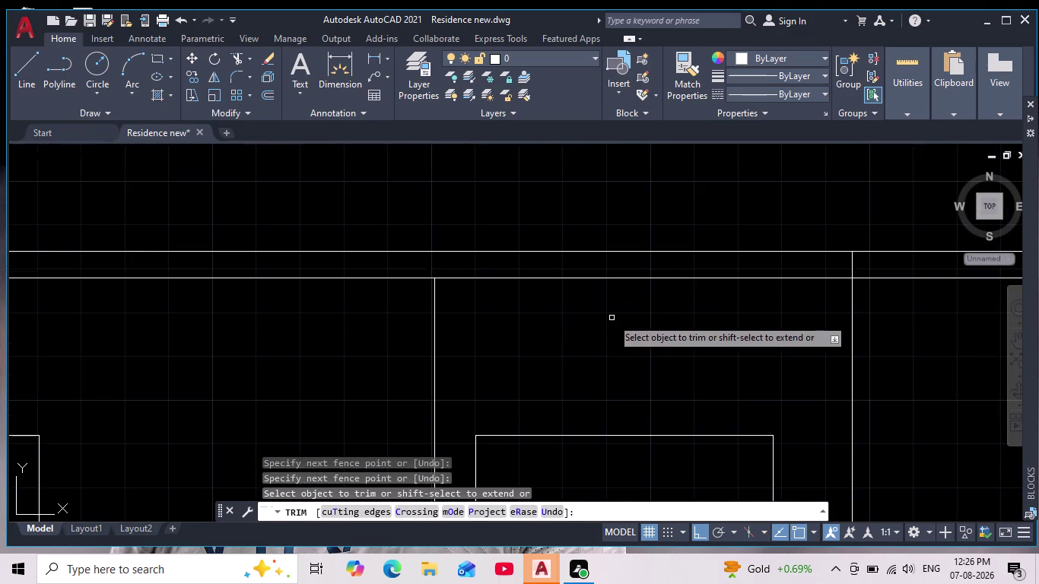
middle_drag(618, 317, 416, 329)
scroll(down, 3)
scroll(up, 3)
drag(558, 222, 632, 202)
scroll(down, 3)
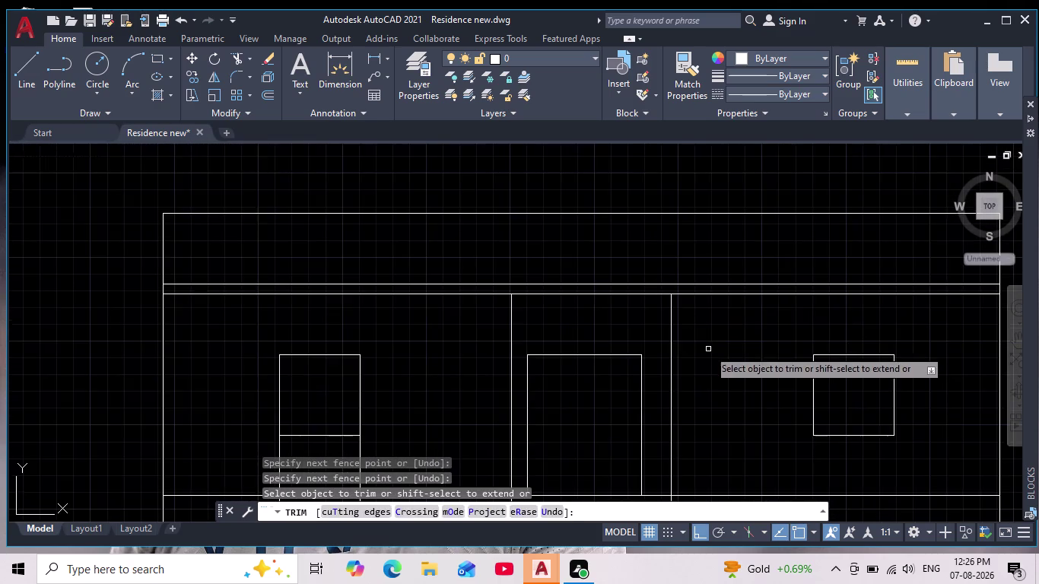
middle_drag(709, 352, 397, 280)
middle_drag(611, 351, 615, 267)
scroll(down, 3)
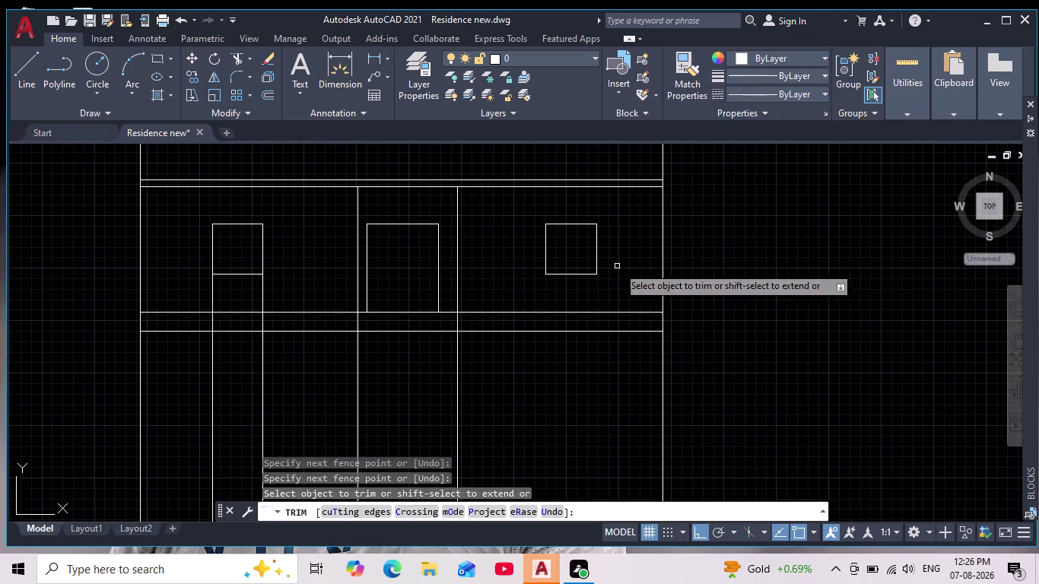
scroll(down, 3)
scroll(up, 3)
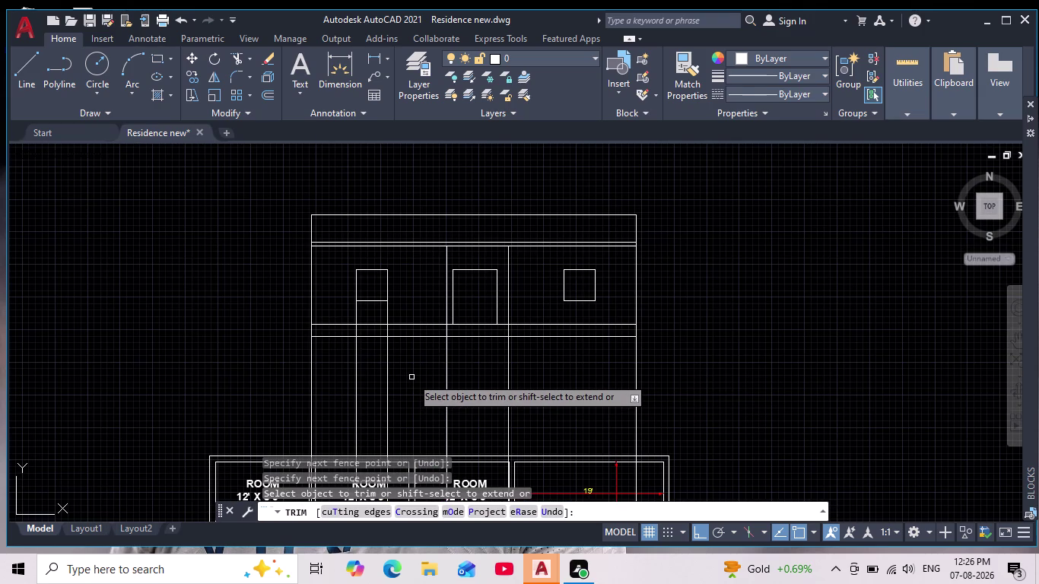
scroll(up, 3)
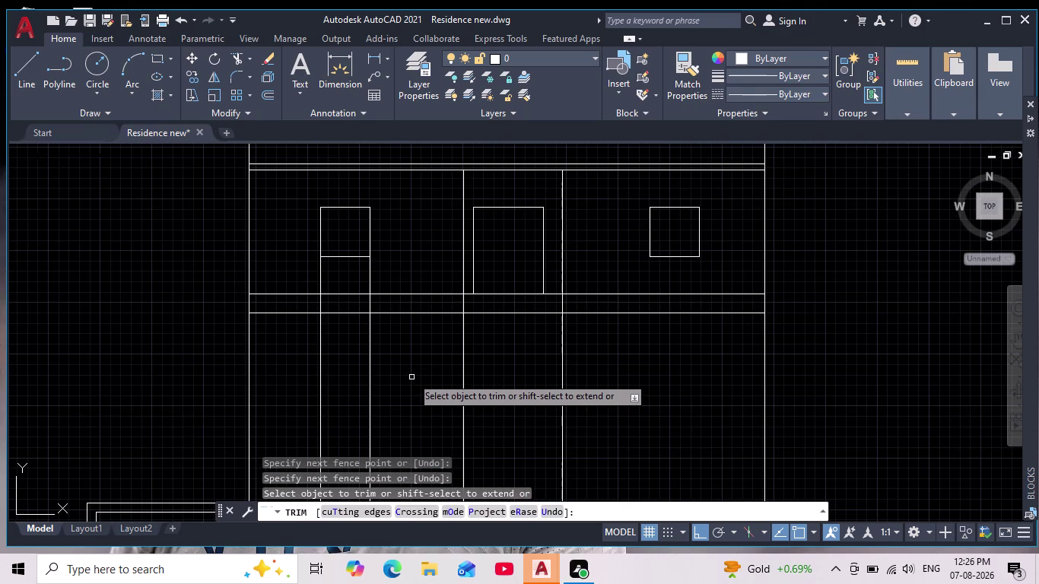
Trim the lines below the windows and around the door opening, then end Trim.
drag(279, 278, 413, 283)
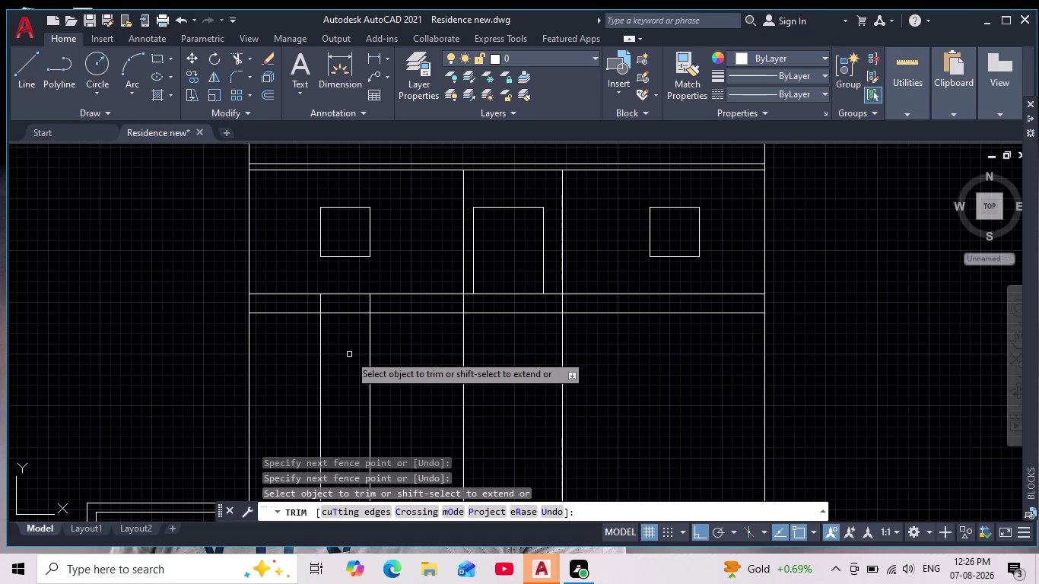
scroll(down, 3)
scroll(up, 3)
scroll(up, 3)
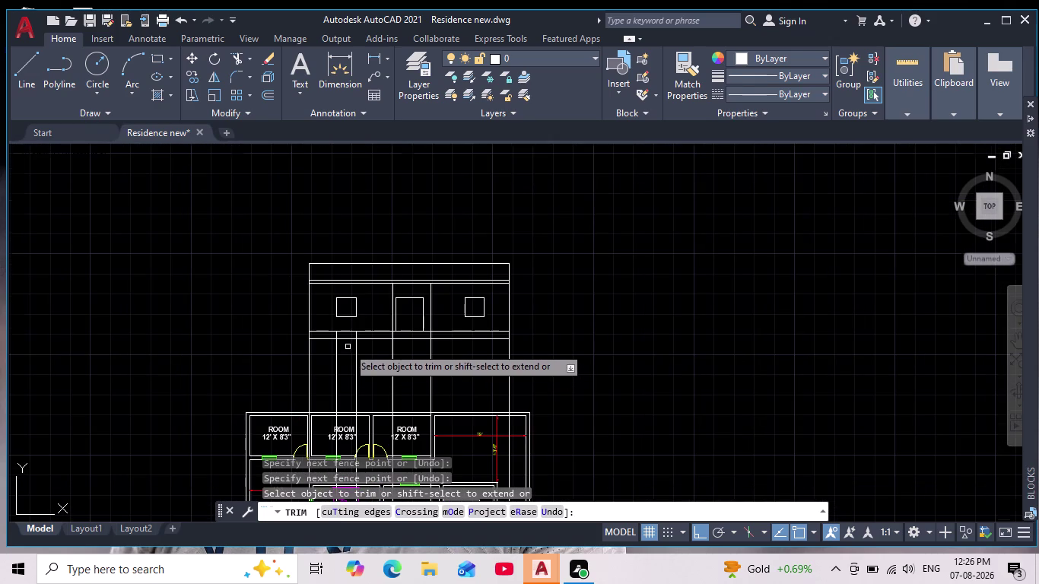
scroll(up, 3)
scroll(up, 3)
drag(203, 282, 480, 280)
scroll(down, 3)
drag(607, 283, 771, 279)
scroll(down, 3)
middle_drag(798, 283, 779, 289)
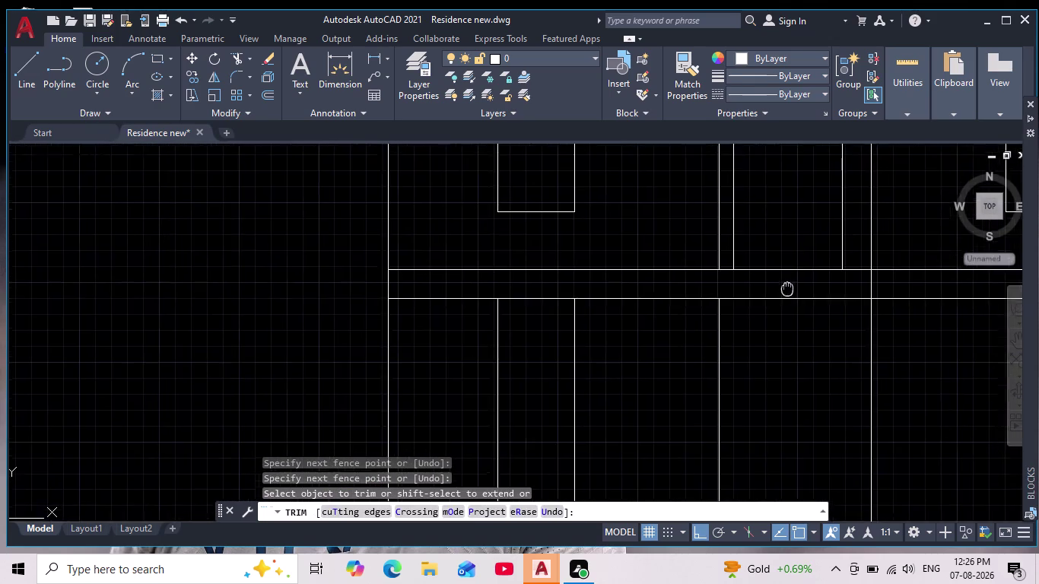
middle_drag(779, 289, 397, 375)
drag(401, 377, 526, 373)
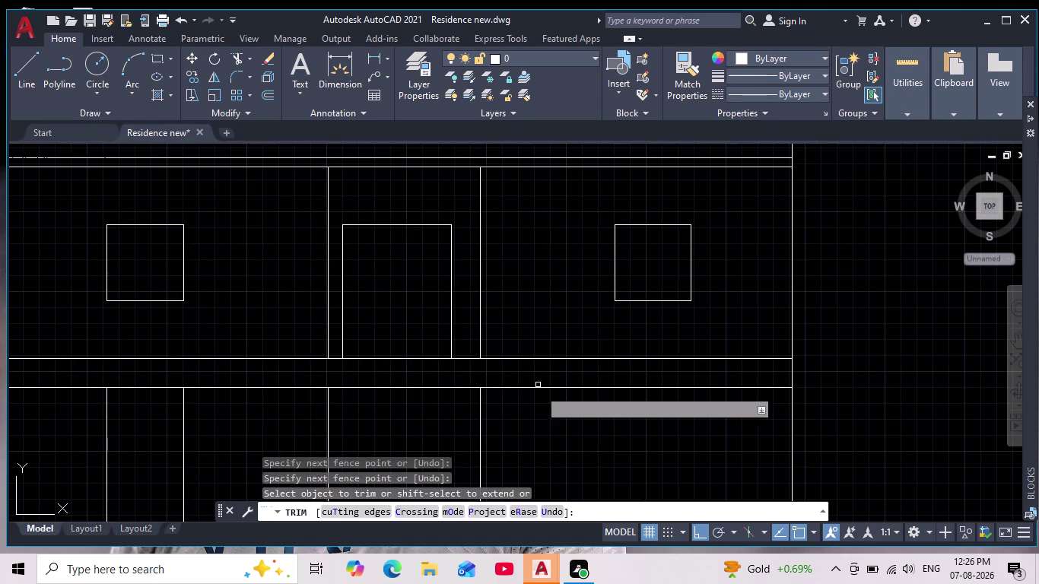
scroll(down, 3)
middle_drag(560, 420, 484, 225)
scroll(down, 3)
middle_drag(490, 231, 493, 243)
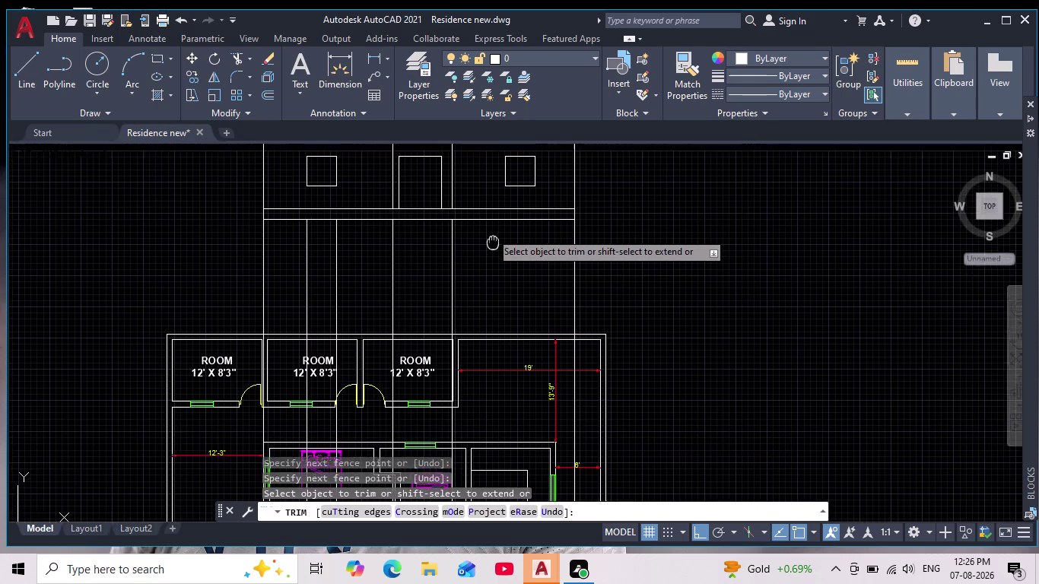
middle_drag(493, 242, 498, 266)
key(Escape)
key(Escape)
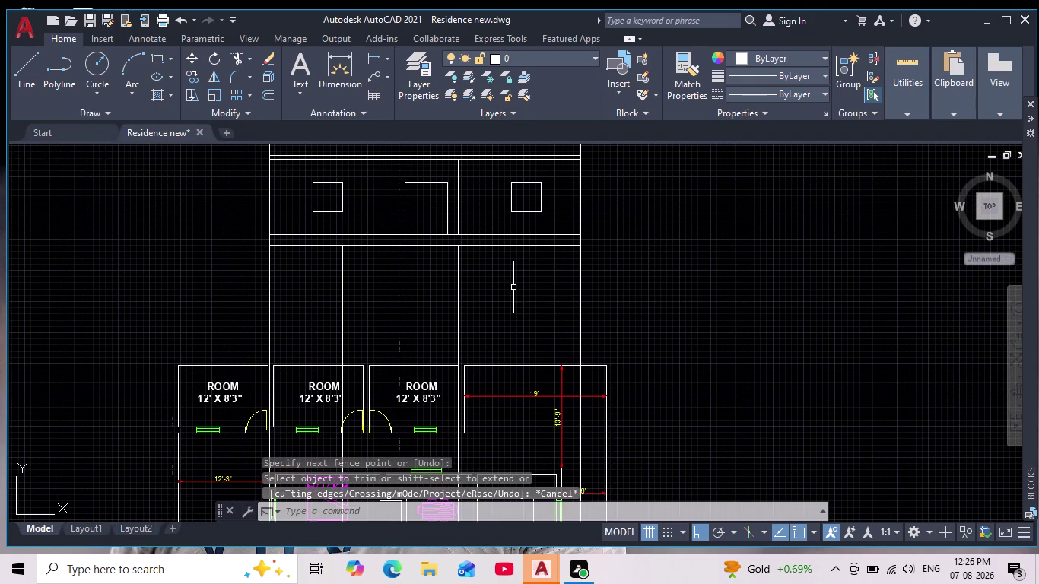
Select the long vertical construction lines through the plan, then cancel the selection.
middle_drag(513, 288, 520, 201)
scroll(down, 3)
middle_drag(526, 192, 533, 149)
scroll(down, 3)
click(678, 386)
drag(646, 390, 605, 402)
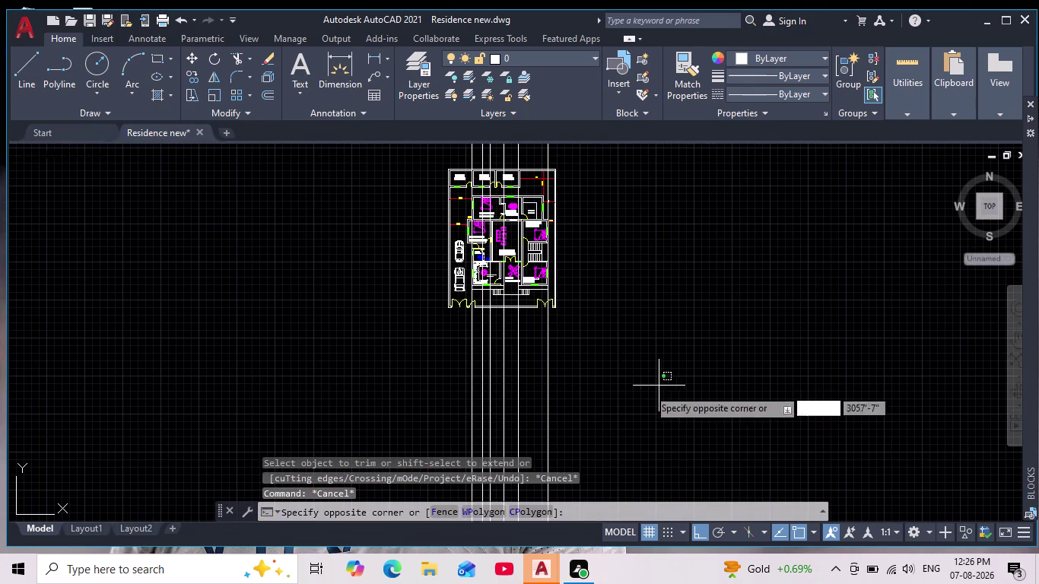
drag(604, 403, 390, 416)
drag(589, 392, 507, 413)
click(397, 418)
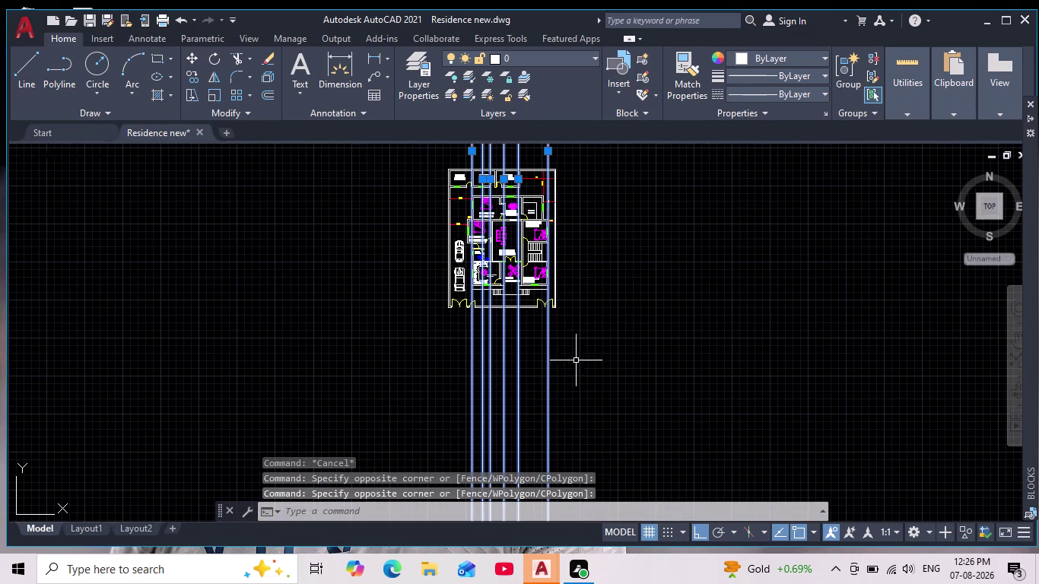
middle_drag(586, 370, 587, 464)
scroll(up, 3)
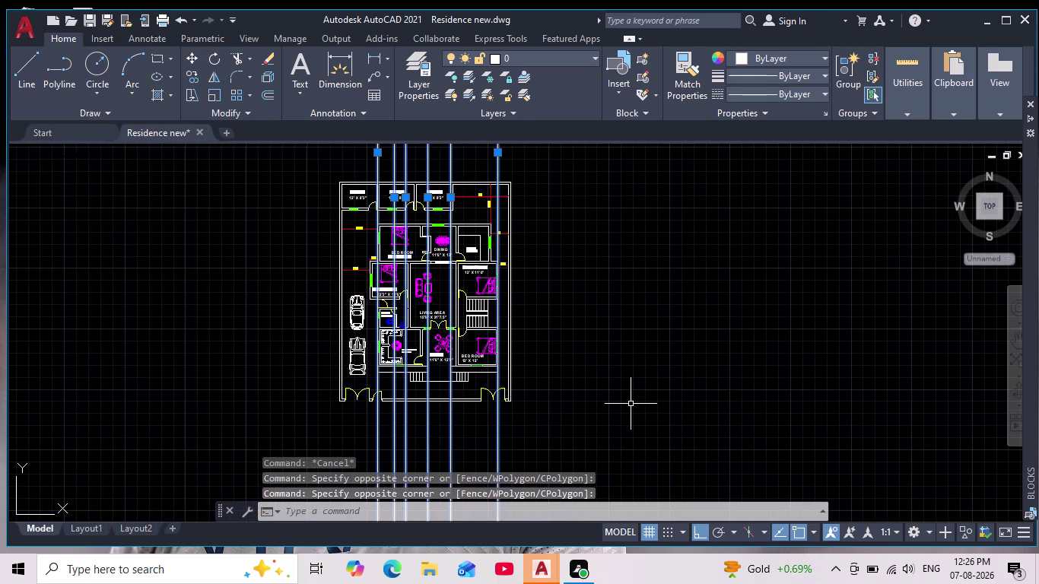
scroll(down, 3)
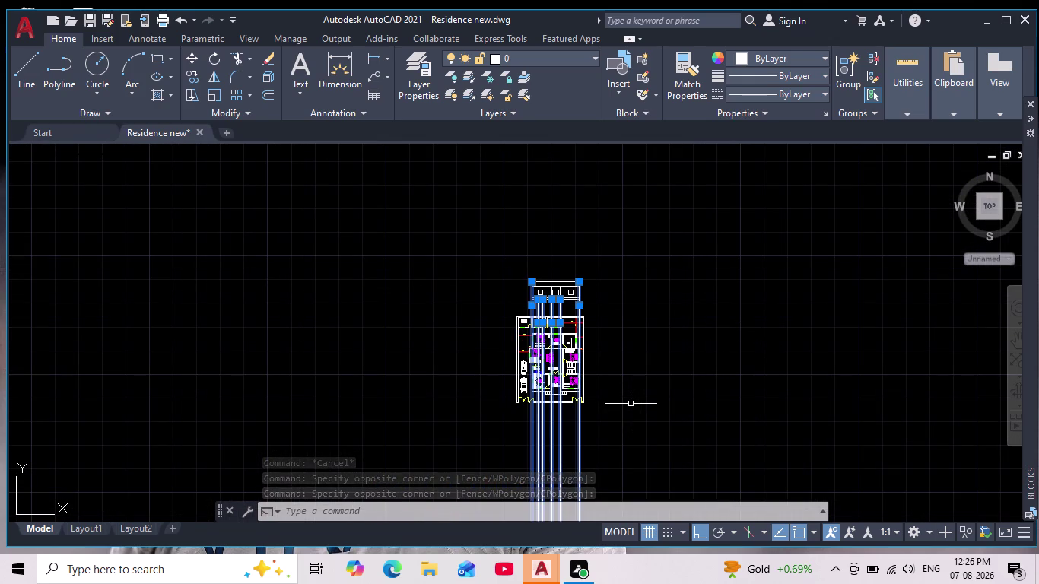
scroll(up, 3)
key(Escape)
scroll(up, 3)
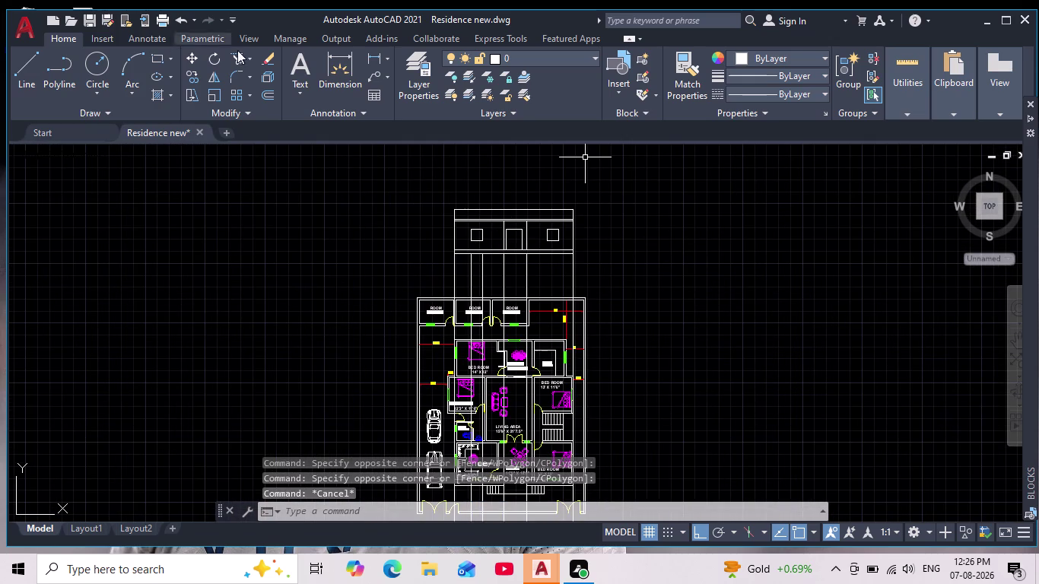
Fence-trim the projection lines crossing the front elevation.
click(236, 57)
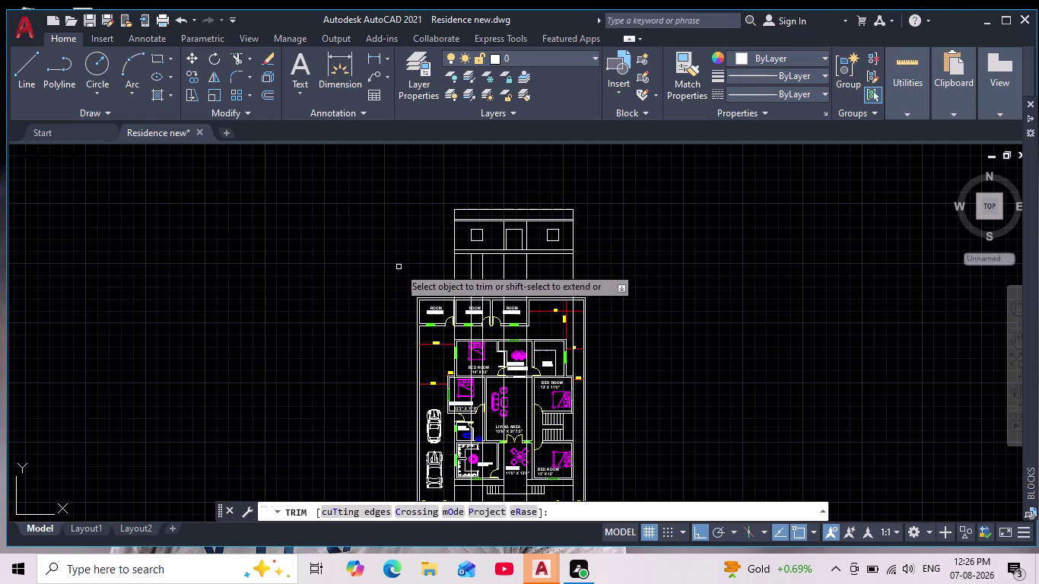
drag(398, 267, 654, 266)
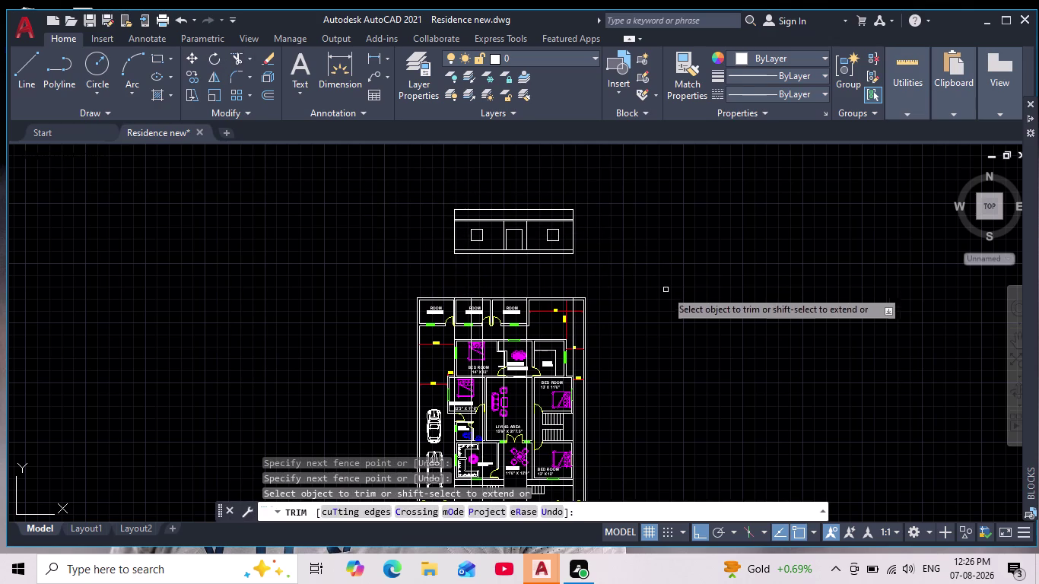
middle_drag(653, 289, 599, 199)
key(Escape)
key(Escape)
Erase the six leftover construction lines below the floor plan.
scroll(down, 3)
middle_drag(624, 379, 583, 200)
drag(621, 283, 602, 290)
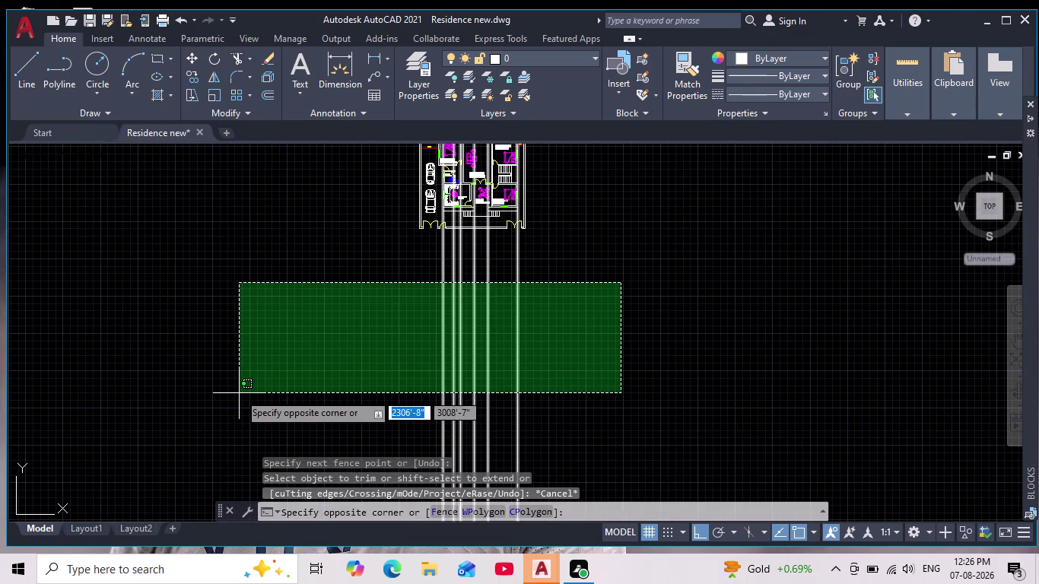
click(238, 393)
key(Delete)
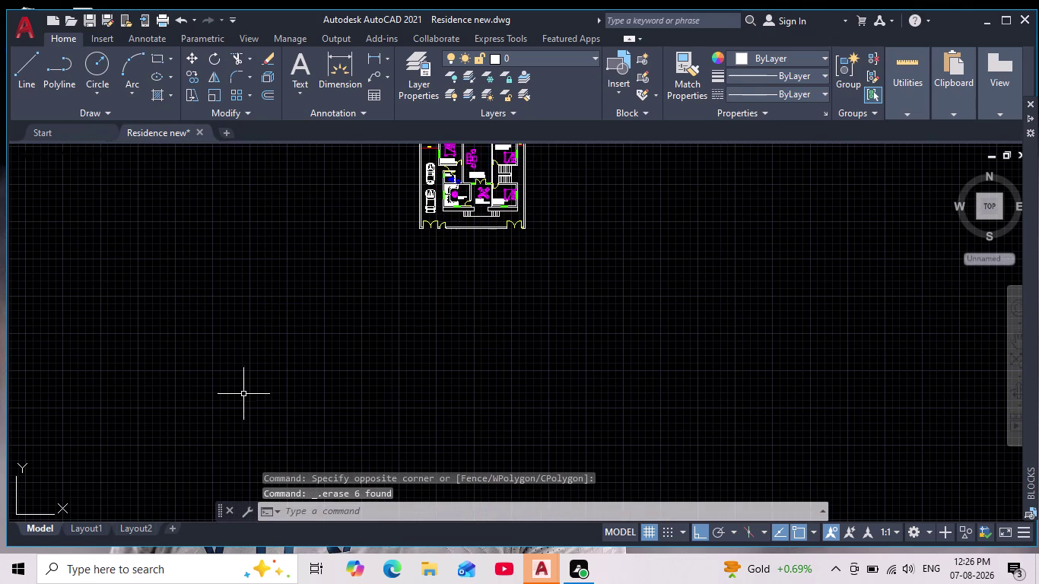
middle_drag(391, 387, 418, 583)
scroll(up, 3)
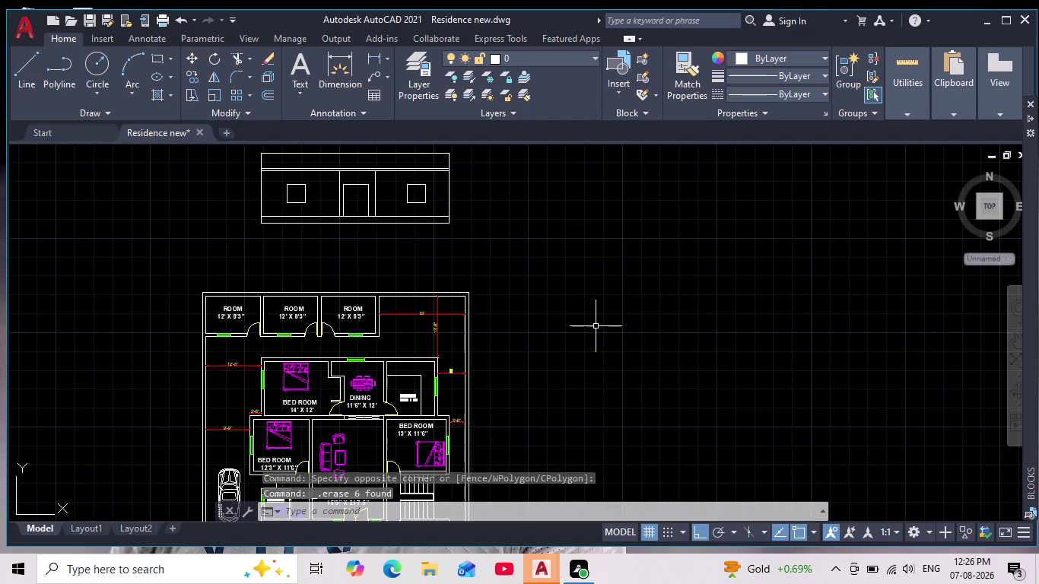
scroll(down, 3)
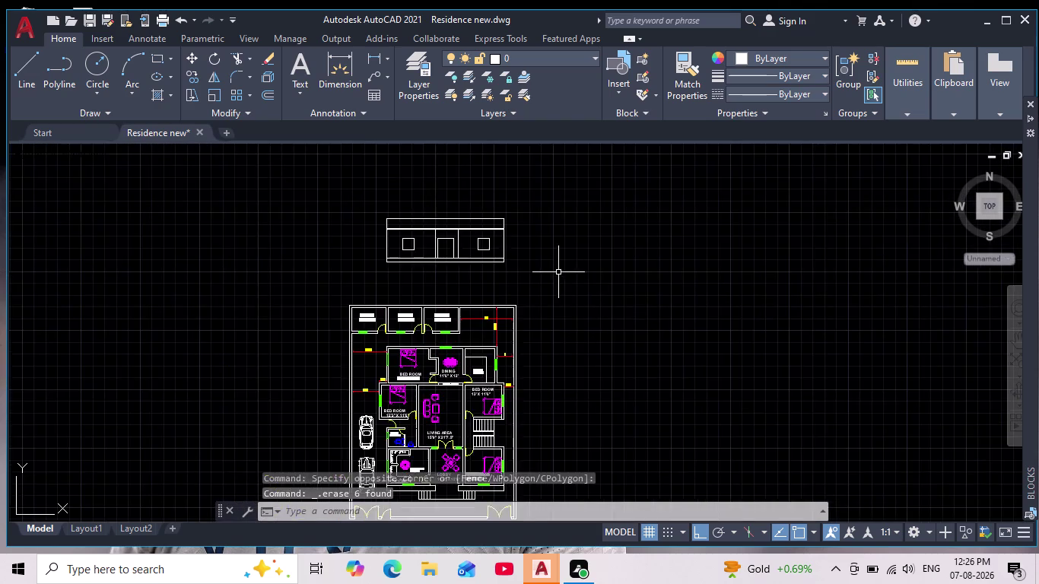
scroll(up, 3)
middle_drag(534, 258, 585, 347)
scroll(up, 3)
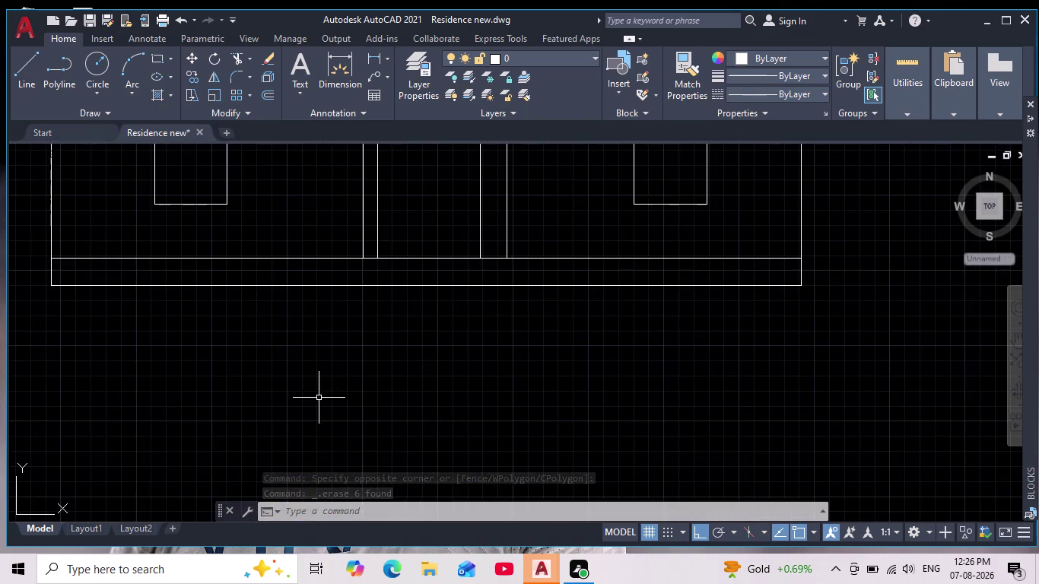
scroll(down, 3)
middle_drag(328, 395, 325, 433)
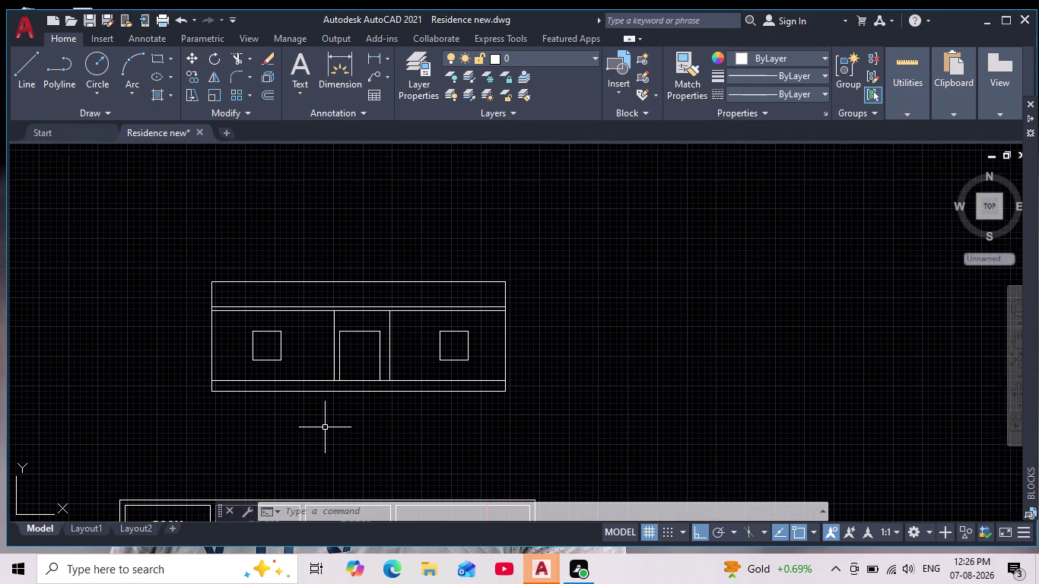
scroll(up, 3)
scroll(down, 3)
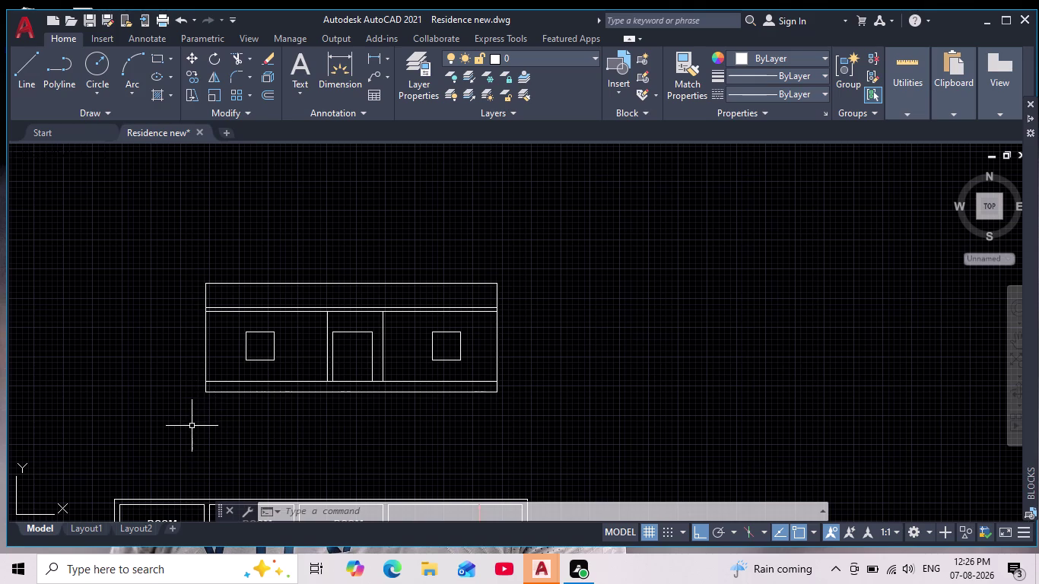
middle_drag(210, 417, 225, 393)
scroll(down, 3)
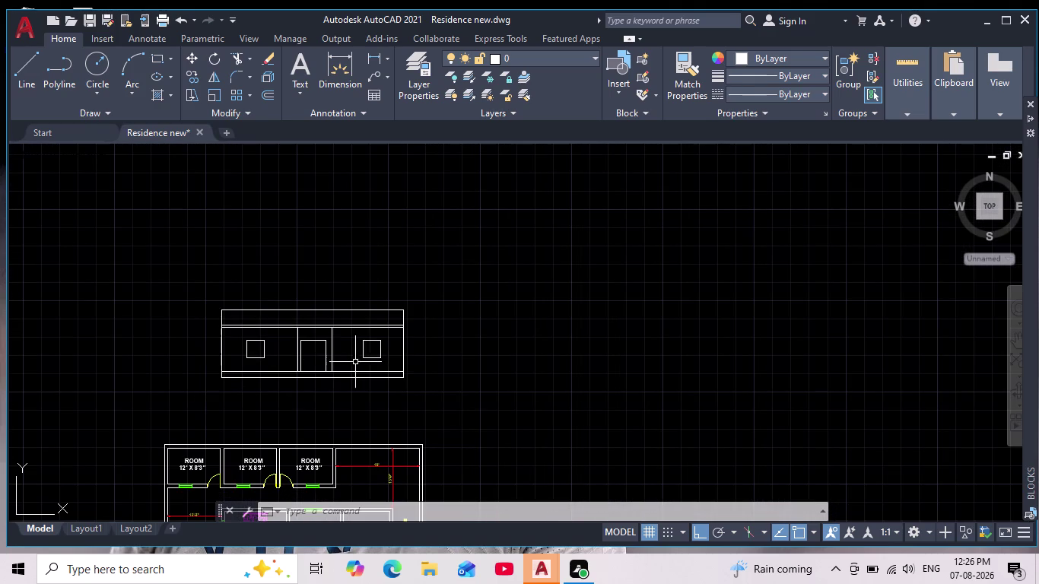
scroll(up, 3)
scroll(up, 3)
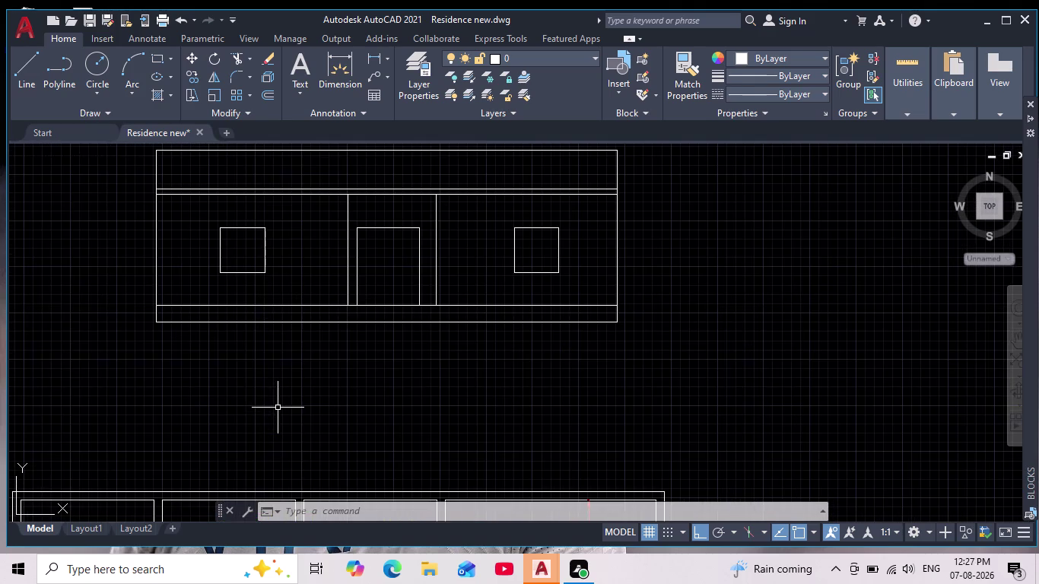
scroll(down, 3)
middle_drag(297, 405, 314, 433)
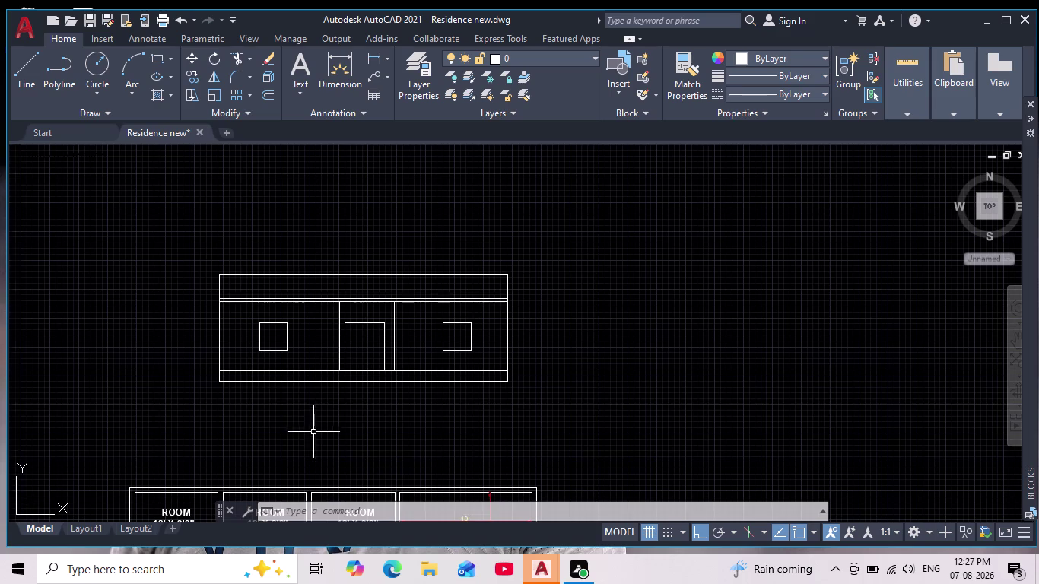
scroll(up, 3)
scroll(up, 3)
drag(299, 227, 315, 257)
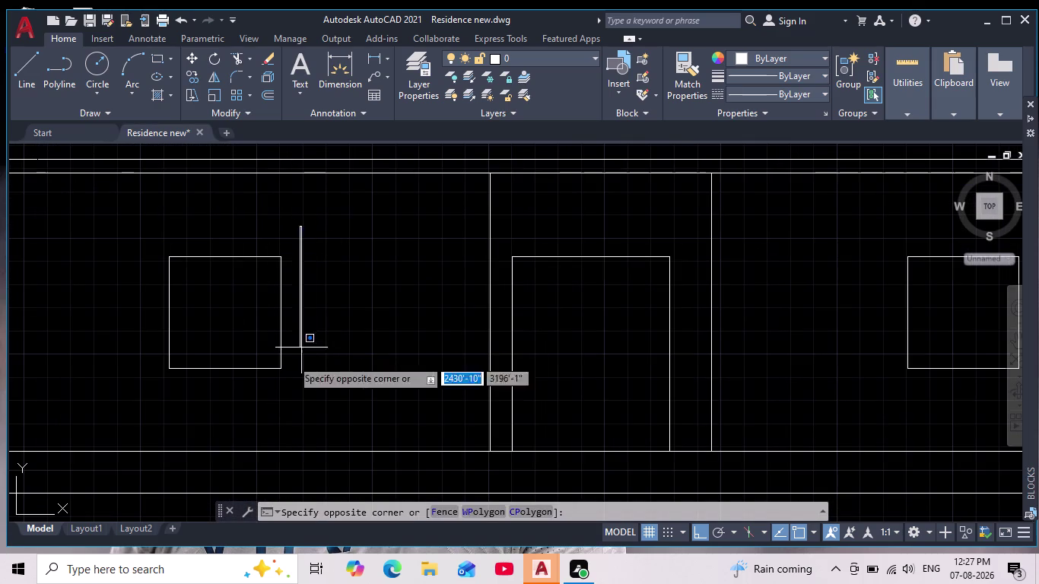
click(144, 394)
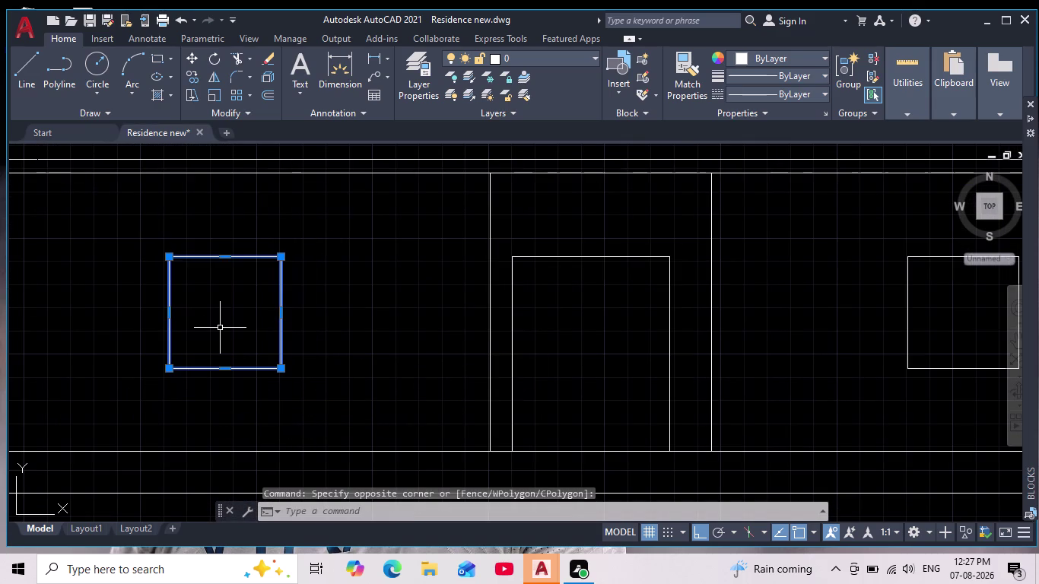
Offset the left window square 2 inches inward.
key(o)
key(Return)
key(2)
key(Return)
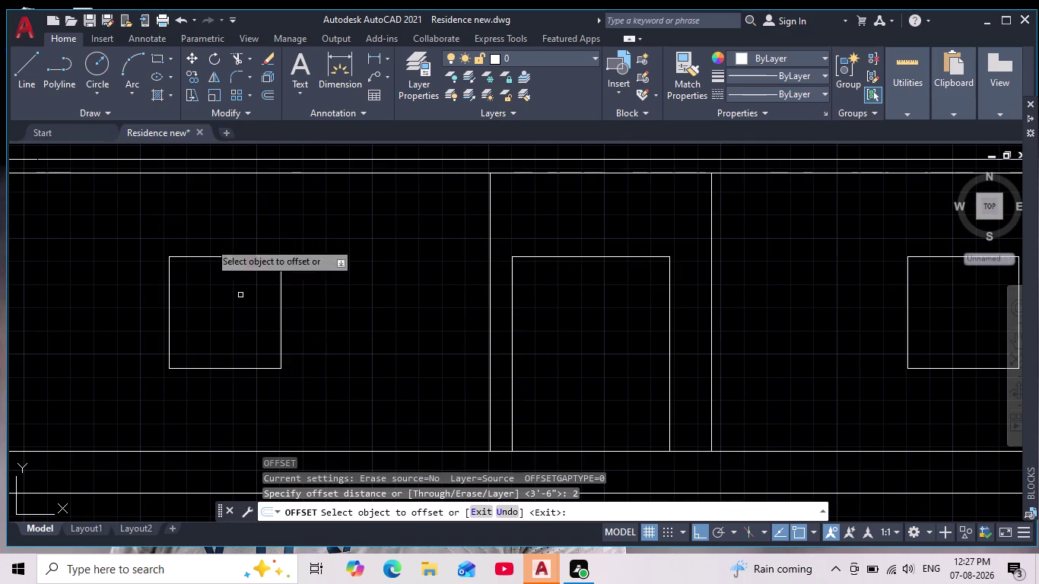
click(277, 255)
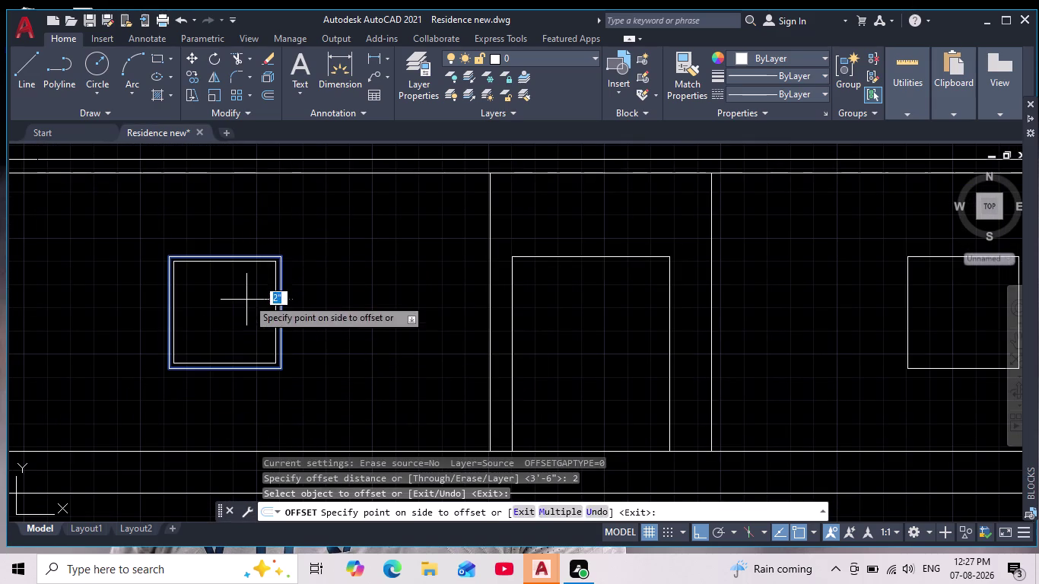
click(246, 299)
scroll(down, 3)
scroll(up, 3)
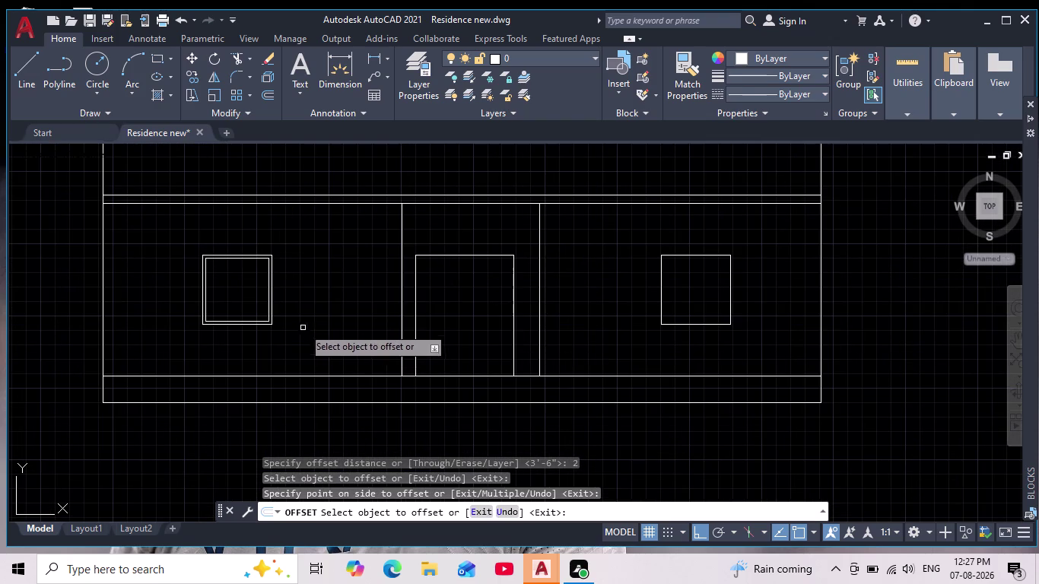
key(Escape)
Offset the right window square inward by the same 2 inches.
key(Return)
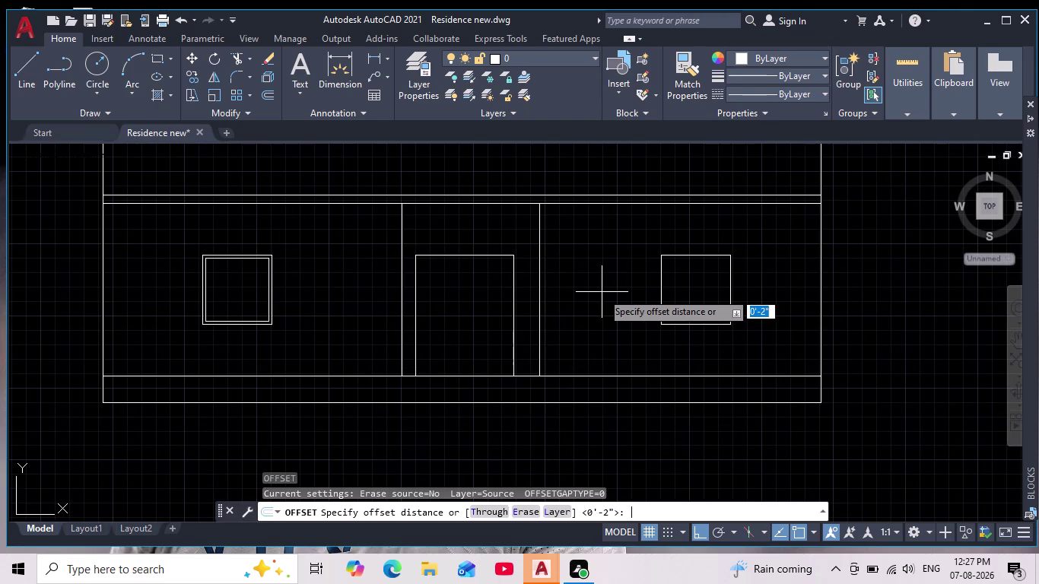
key(Return)
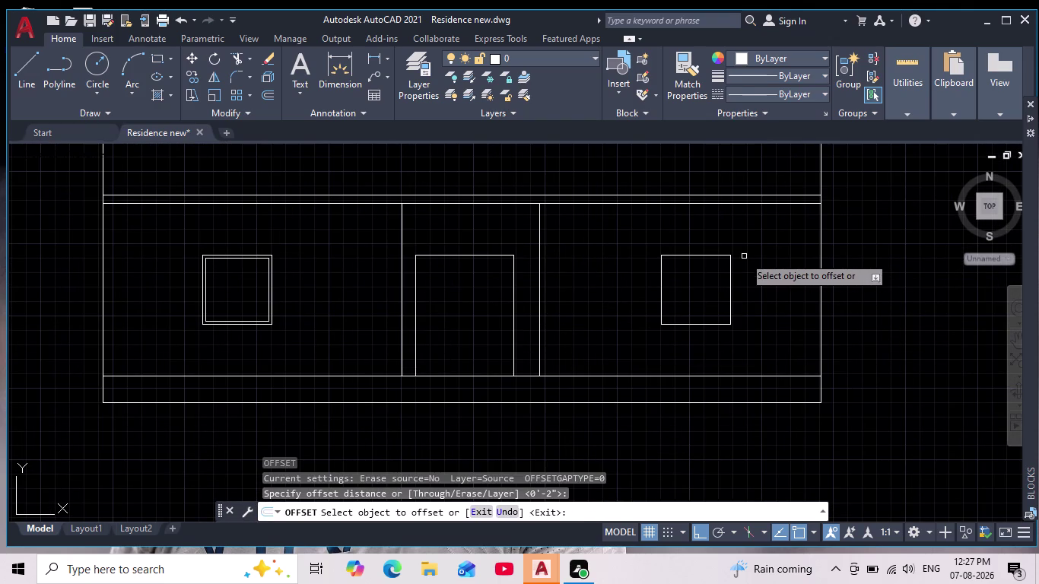
click(727, 254)
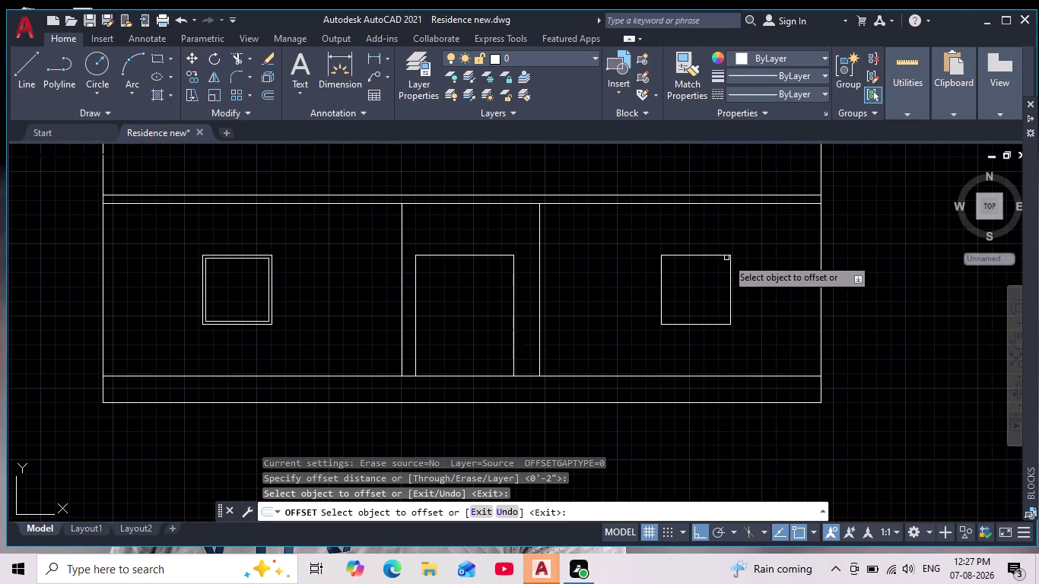
click(729, 256)
click(690, 292)
scroll(down, 3)
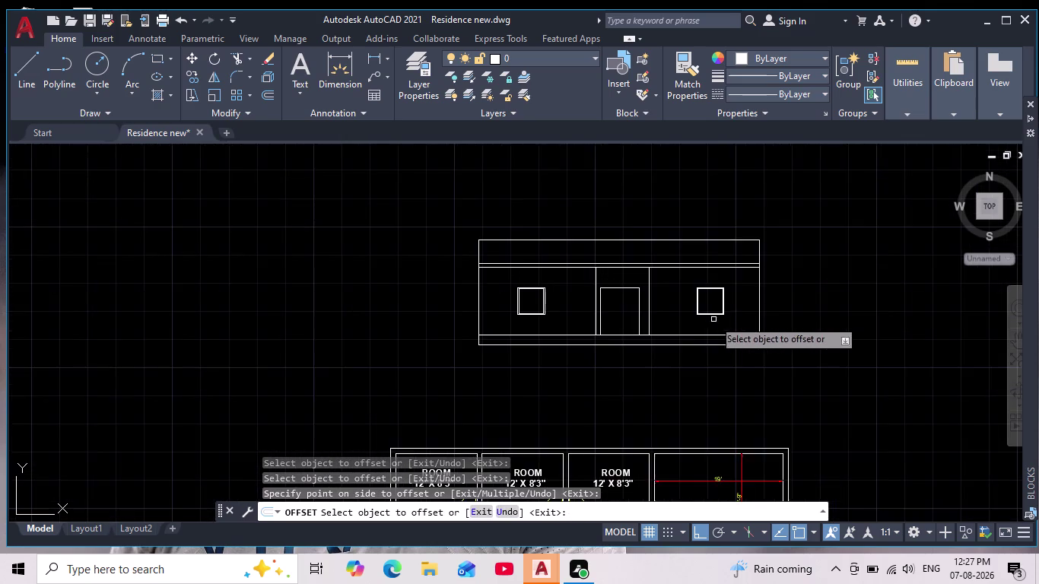
scroll(up, 3)
key(Escape)
key(Escape)
scroll(down, 3)
scroll(up, 3)
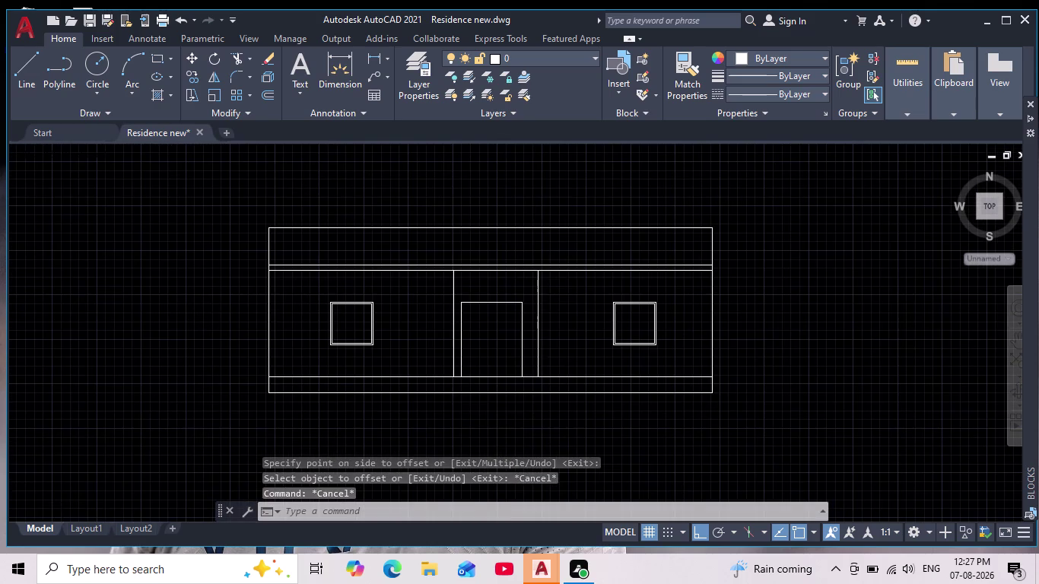
Offset the door rectangle 2 inches inward to form its inner frame.
key(Return)
key(Return)
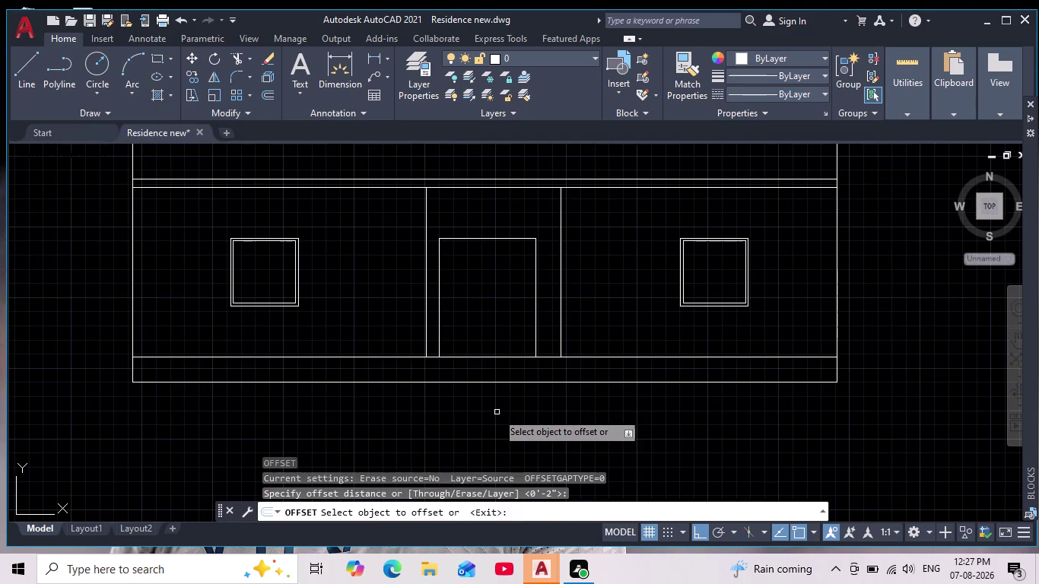
click(530, 236)
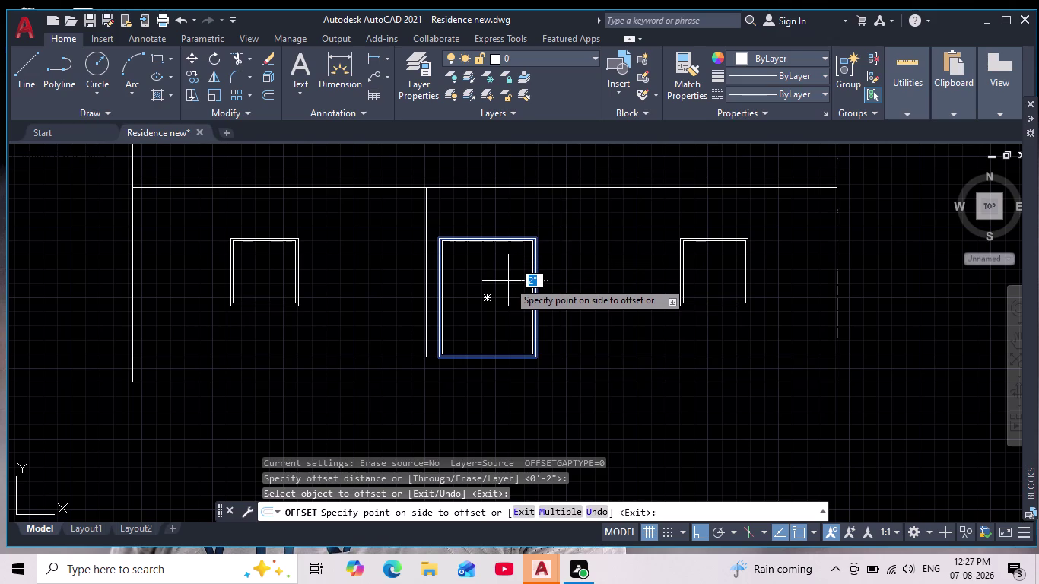
key(Escape)
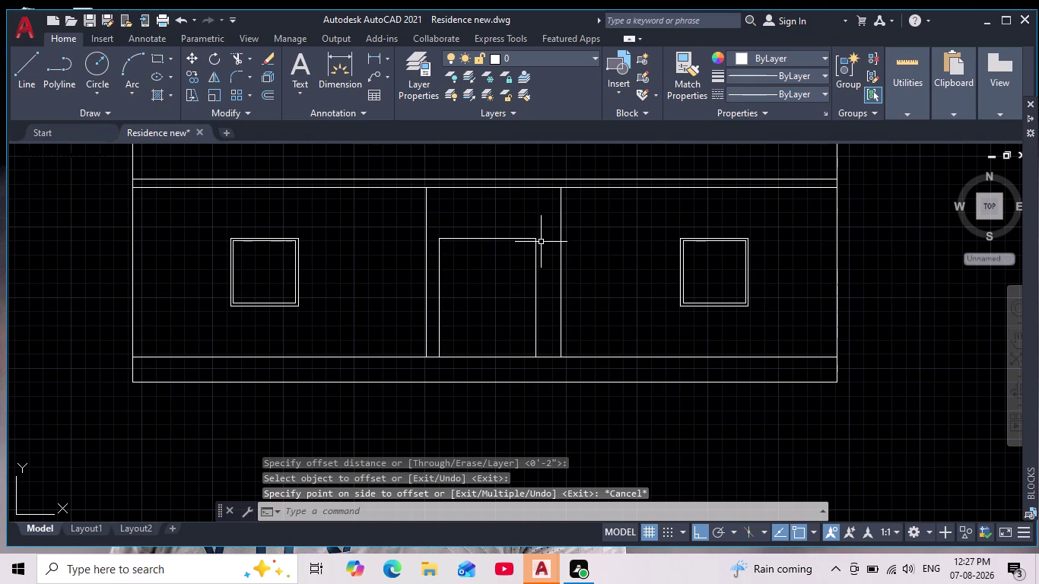
key(space)
key(space)
click(529, 238)
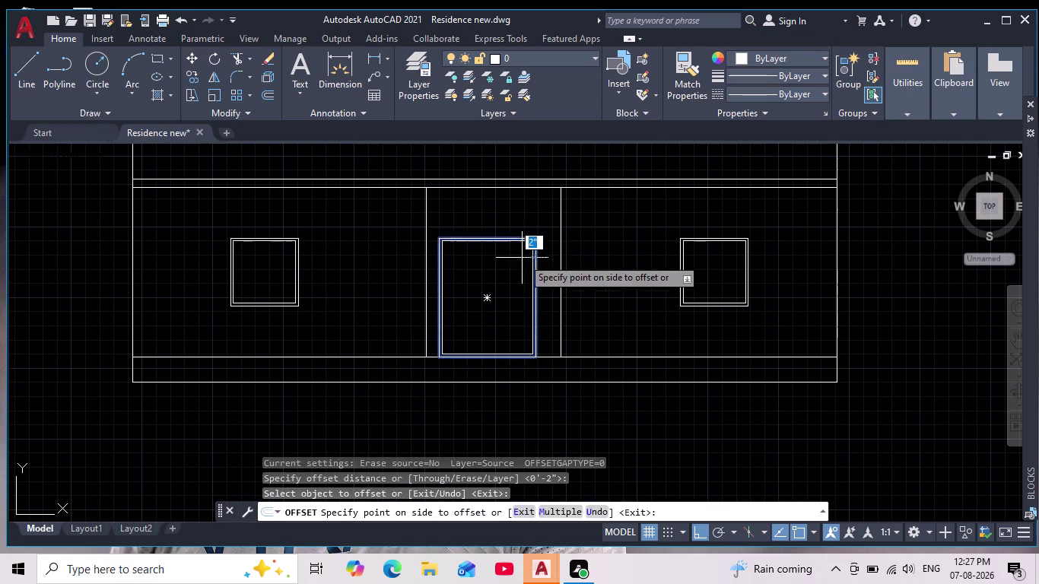
click(521, 258)
scroll(down, 3)
scroll(up, 3)
key(Escape)
key(Escape)
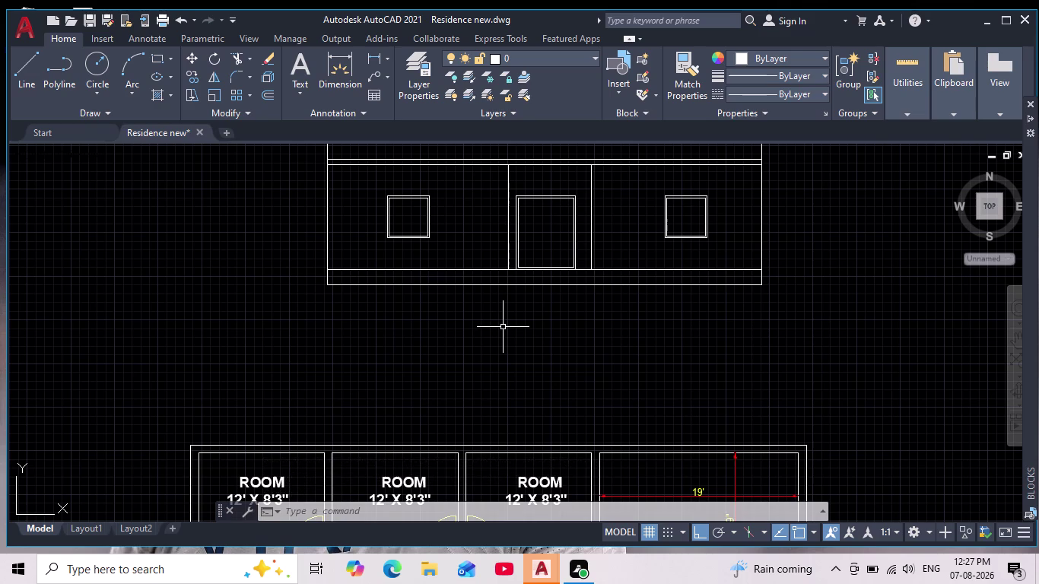
scroll(down, 3)
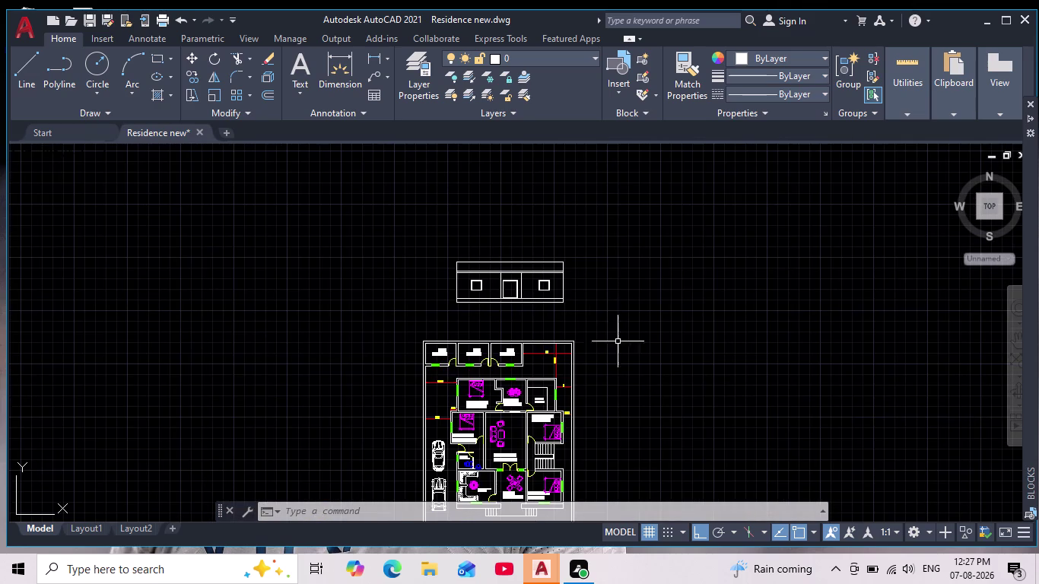
scroll(up, 3)
middle_drag(520, 286, 468, 366)
scroll(down, 3)
scroll(up, 3)
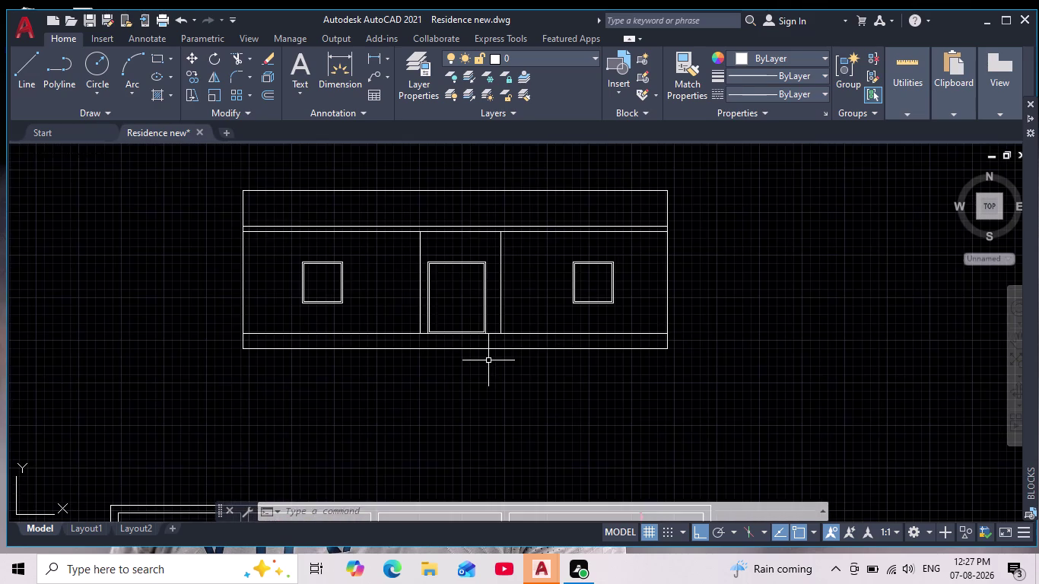
scroll(up, 3)
middle_drag(488, 367, 487, 412)
scroll(down, 3)
scroll(up, 3)
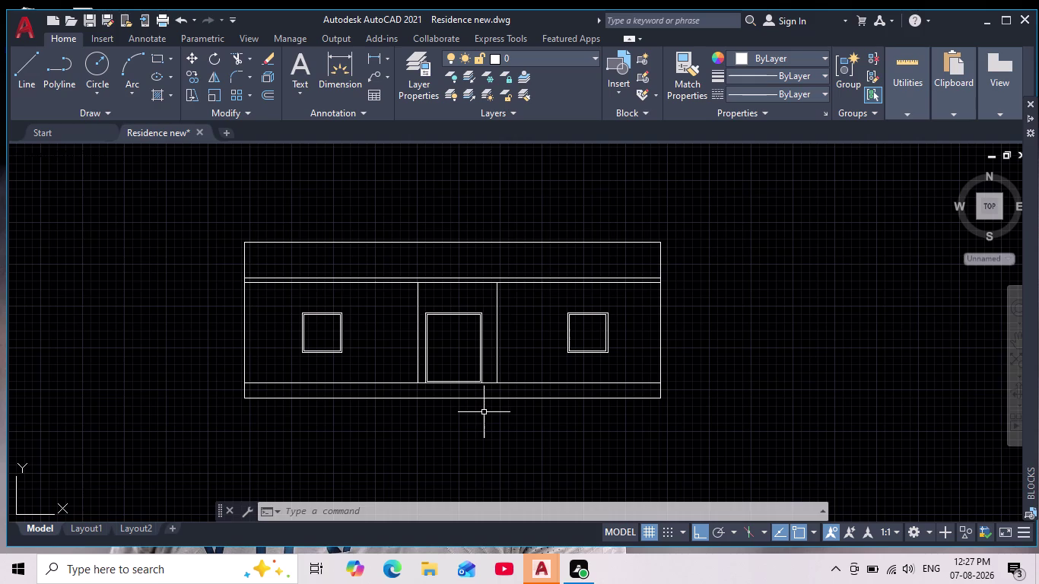
middle_drag(483, 412, 463, 411)
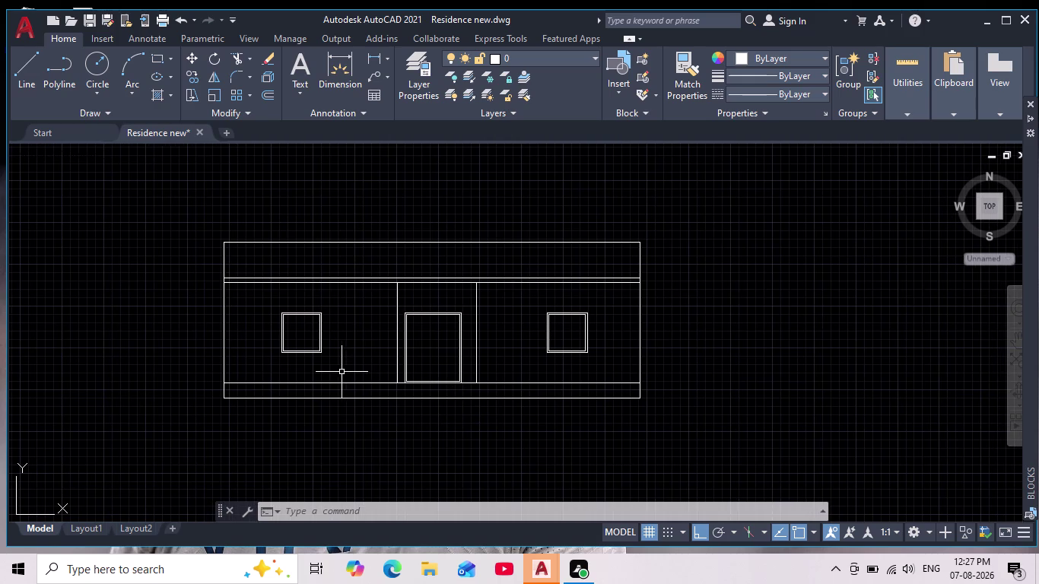
scroll(up, 3)
scroll(down, 3)
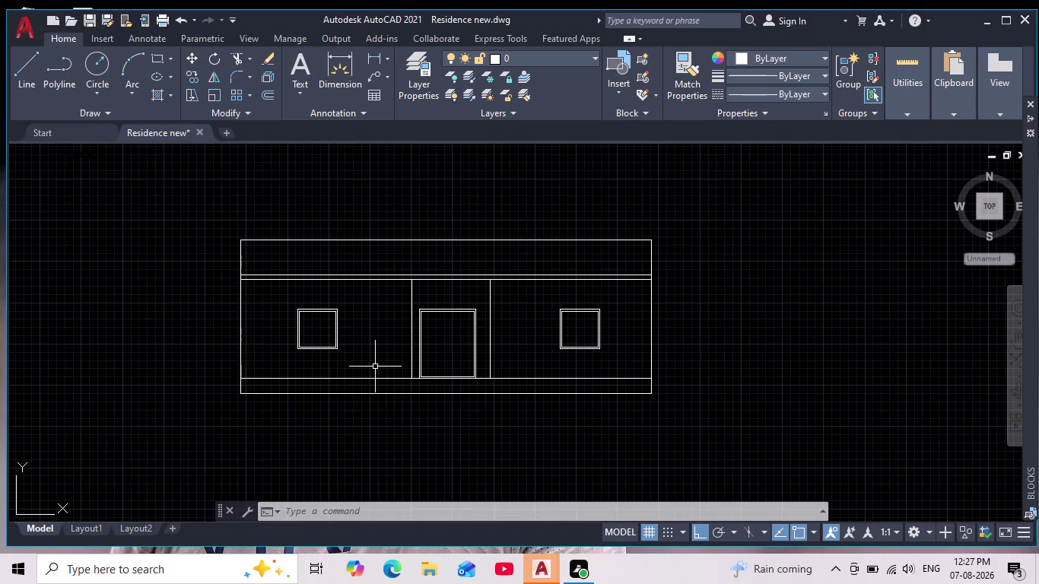
scroll(down, 3)
scroll(down, 3)
scroll(up, 3)
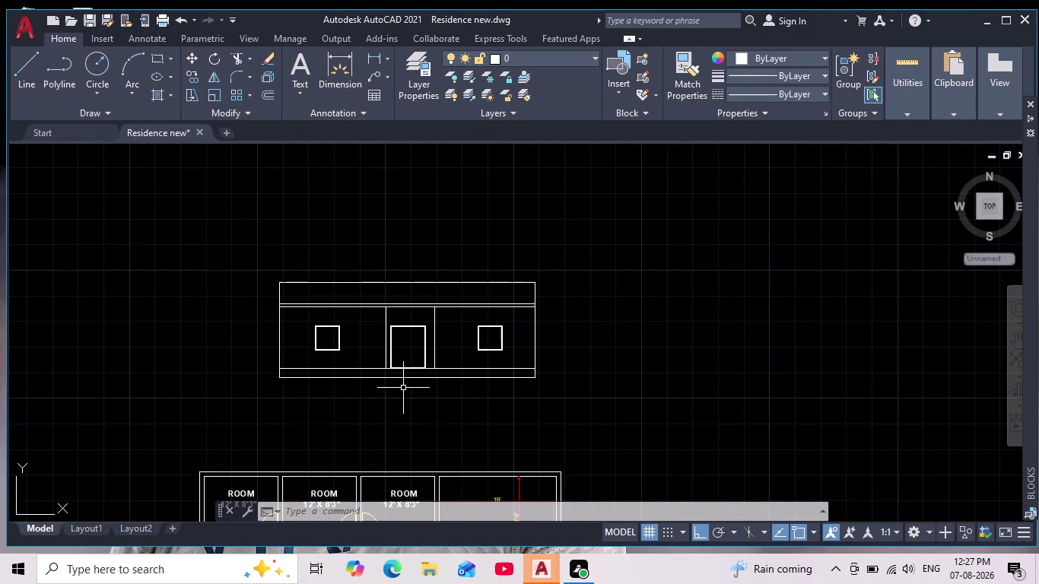
scroll(up, 3)
scroll(up, 3)
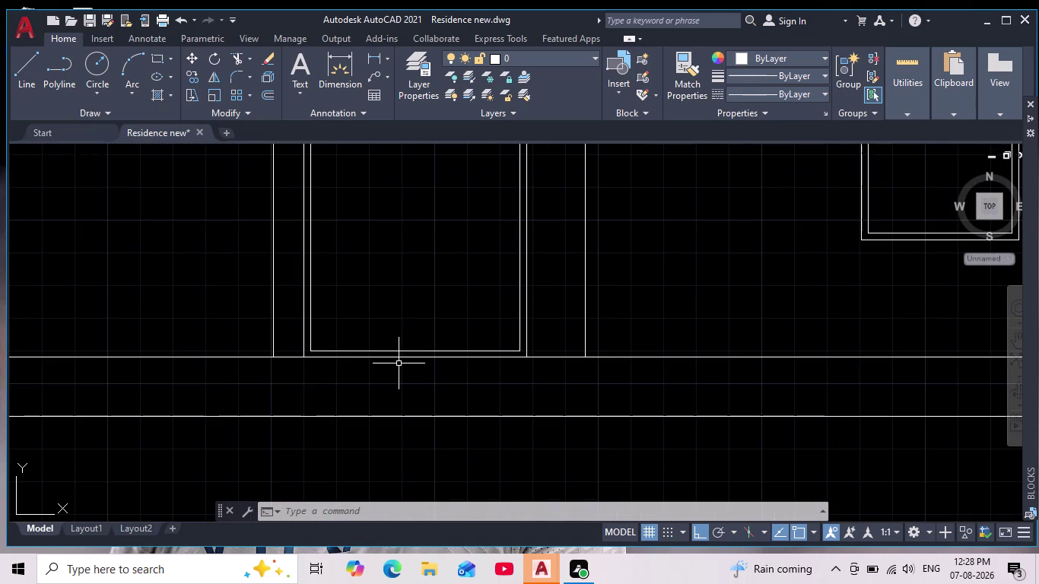
scroll(down, 3)
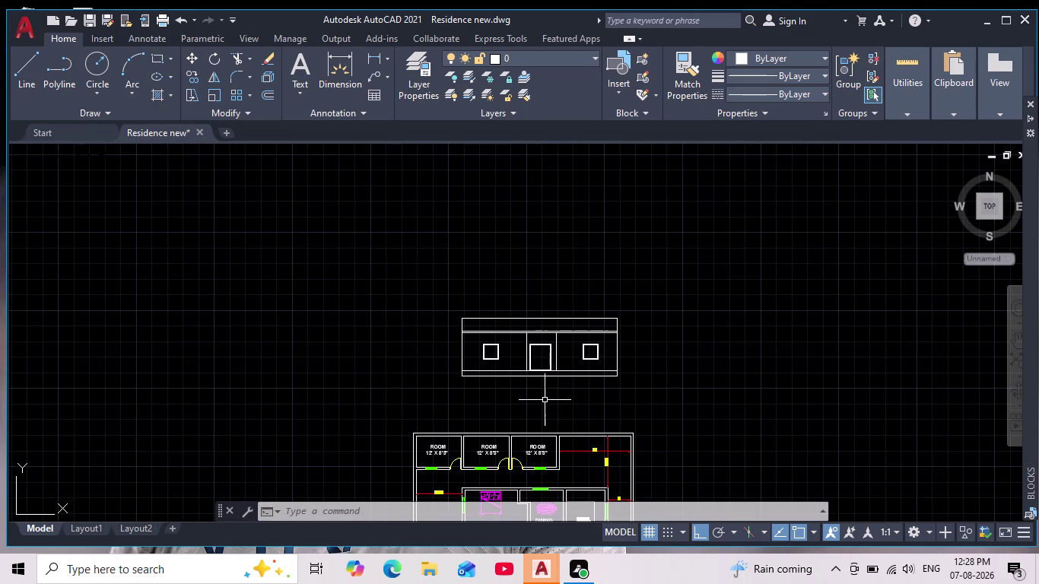
scroll(up, 3)
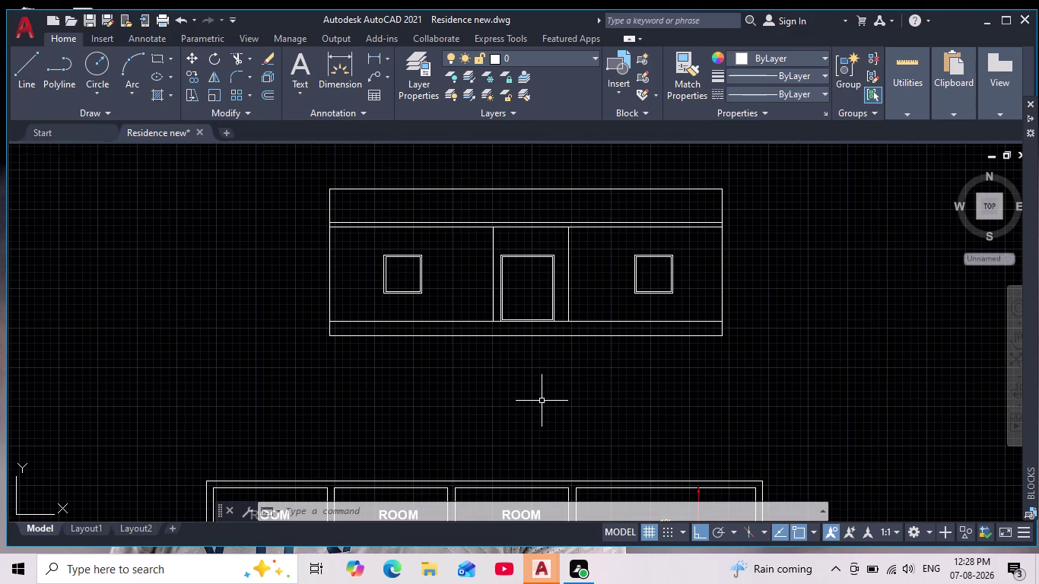
scroll(up, 3)
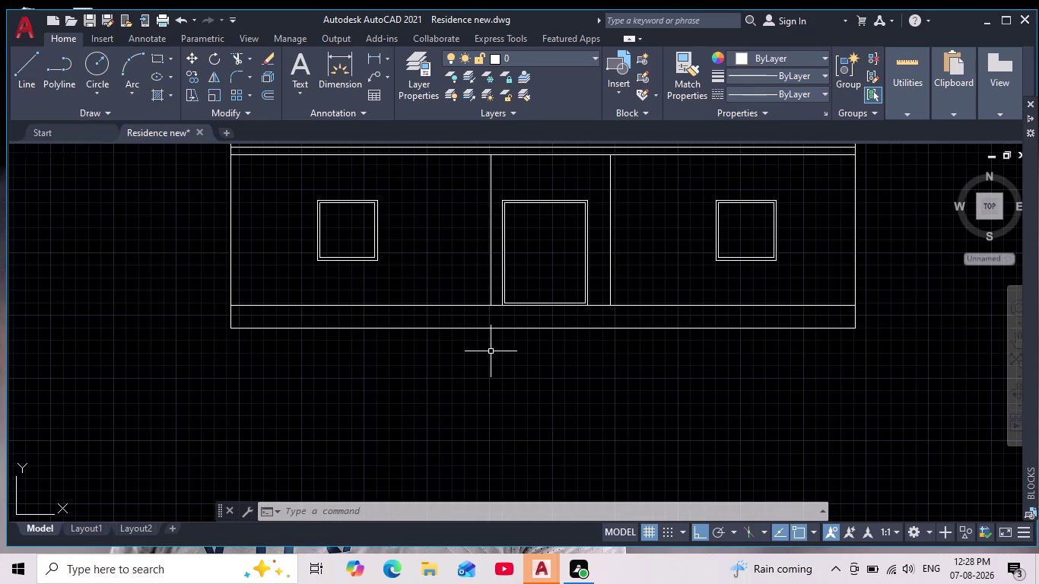
scroll(up, 3)
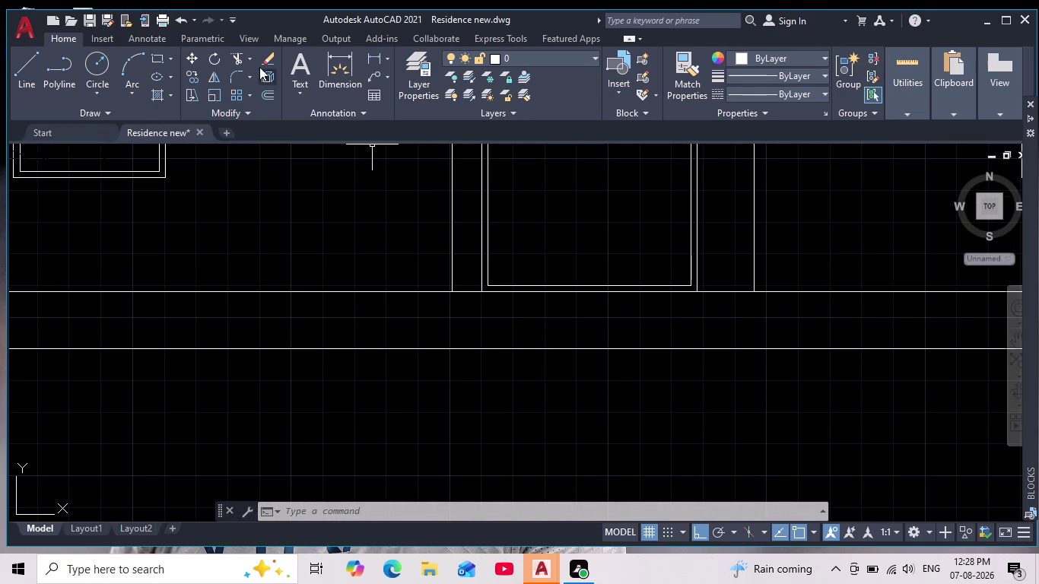
click(239, 59)
drag(457, 282, 454, 288)
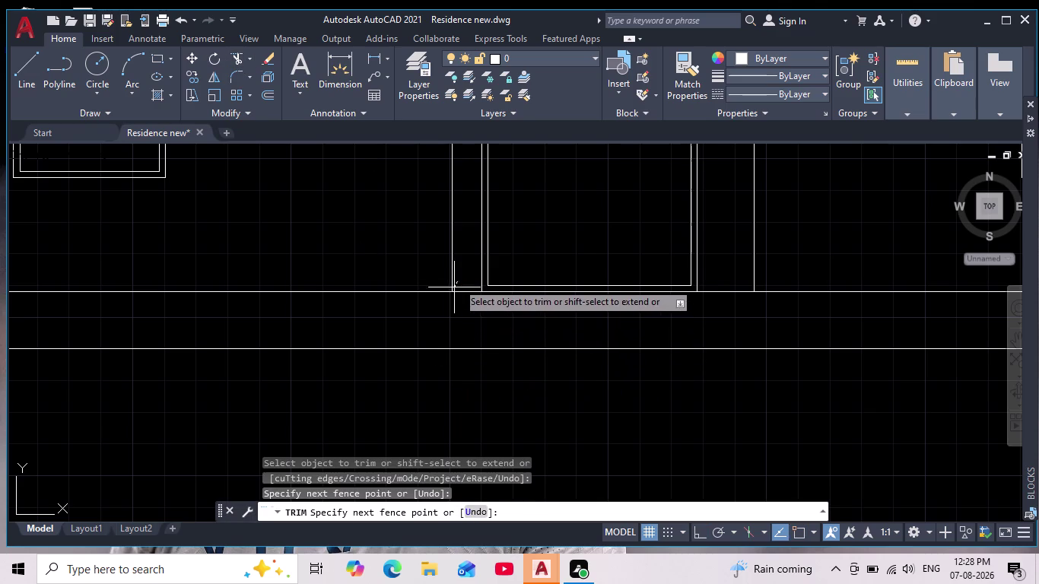
drag(454, 288, 472, 299)
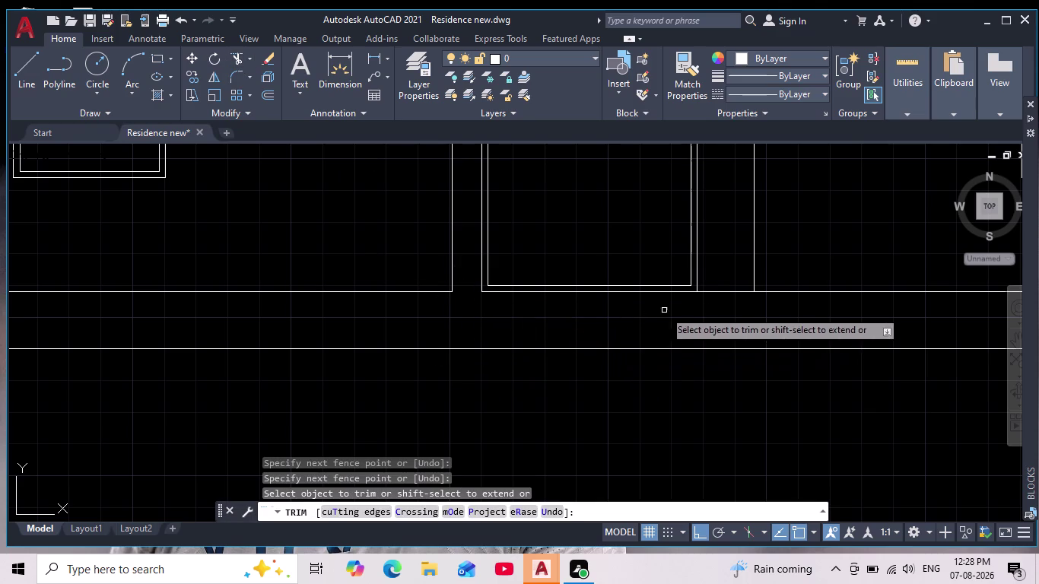
middle_drag(668, 308, 559, 340)
drag(615, 304, 617, 335)
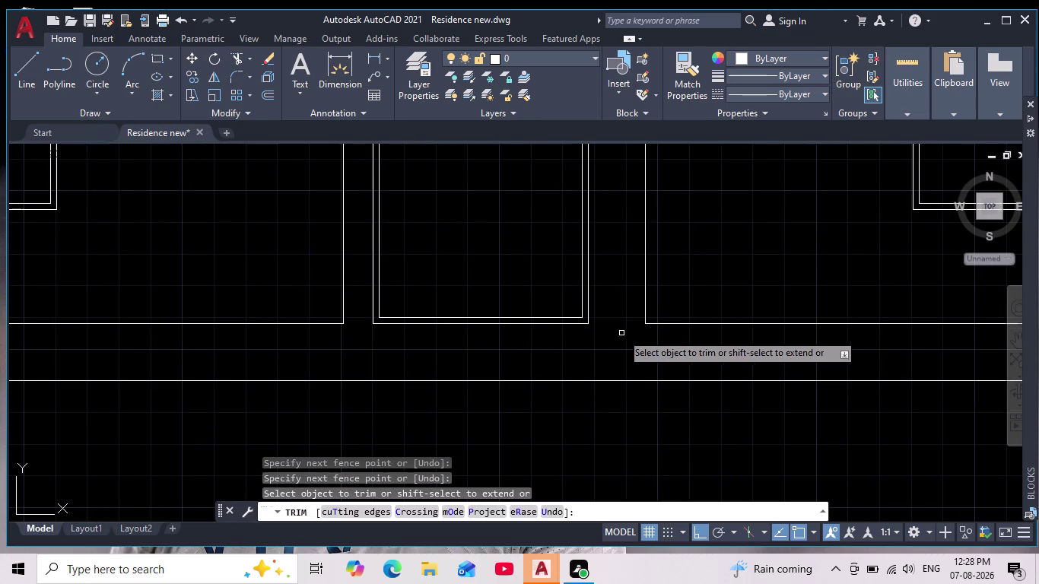
scroll(down, 3)
middle_drag(665, 442, 551, 396)
scroll(down, 3)
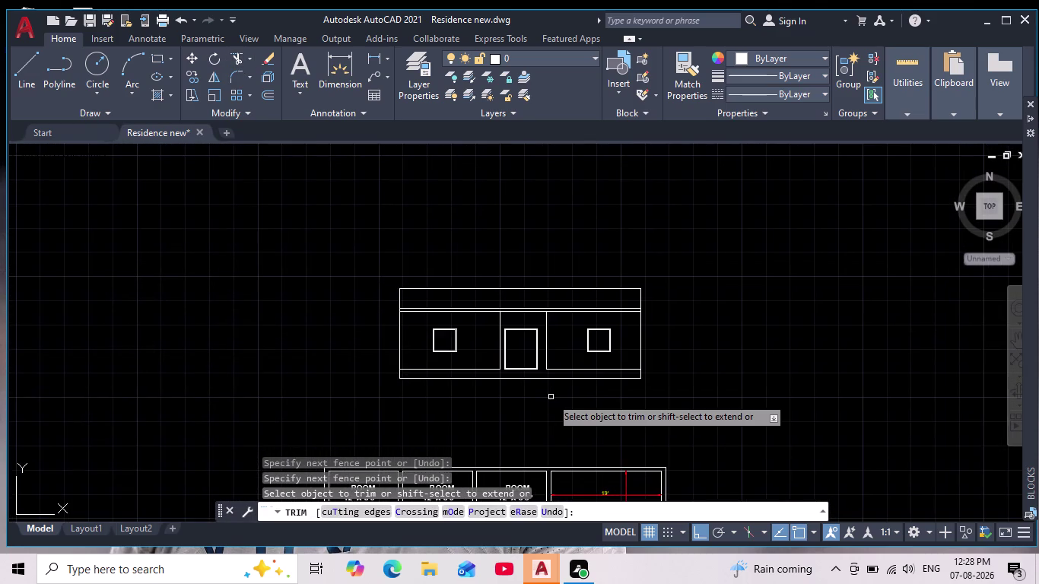
scroll(up, 3)
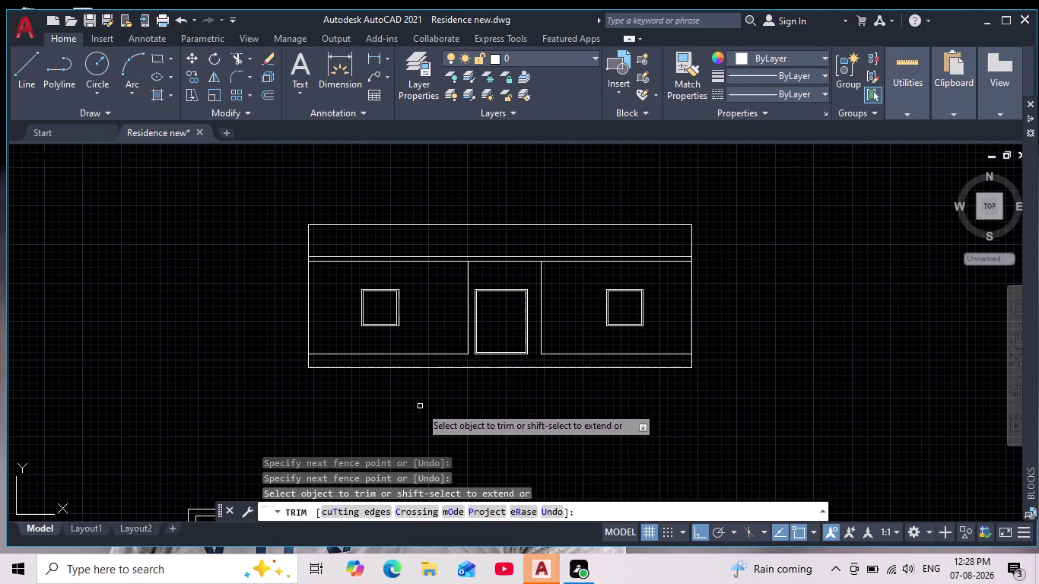
scroll(down, 3)
scroll(up, 3)
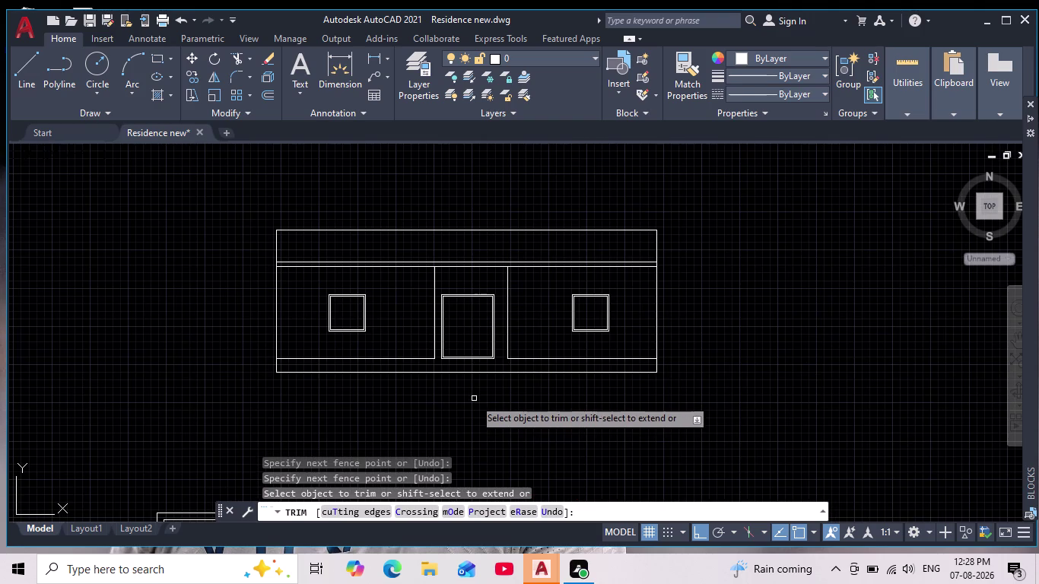
middle_drag(474, 398, 438, 425)
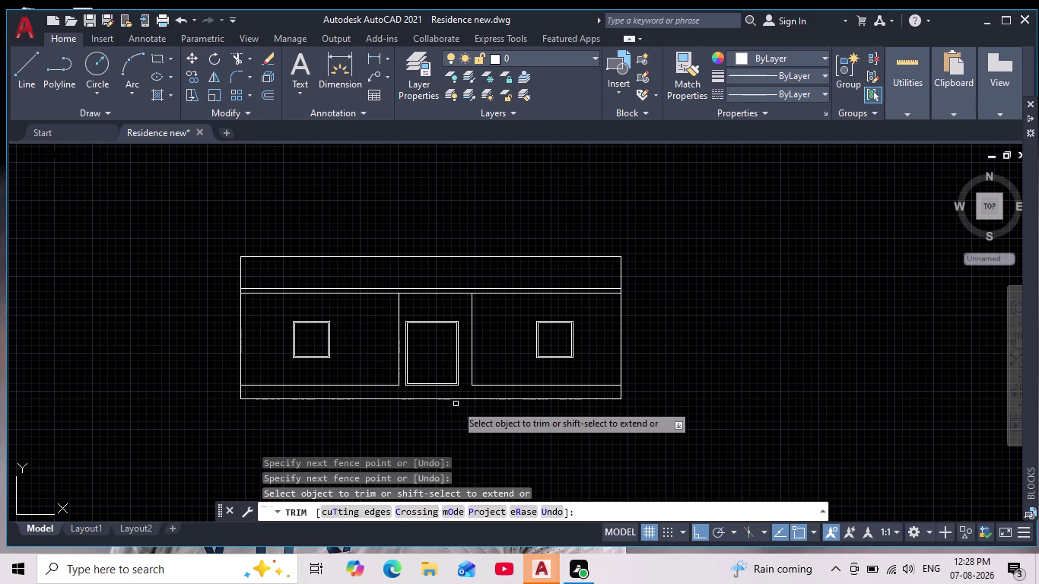
scroll(up, 3)
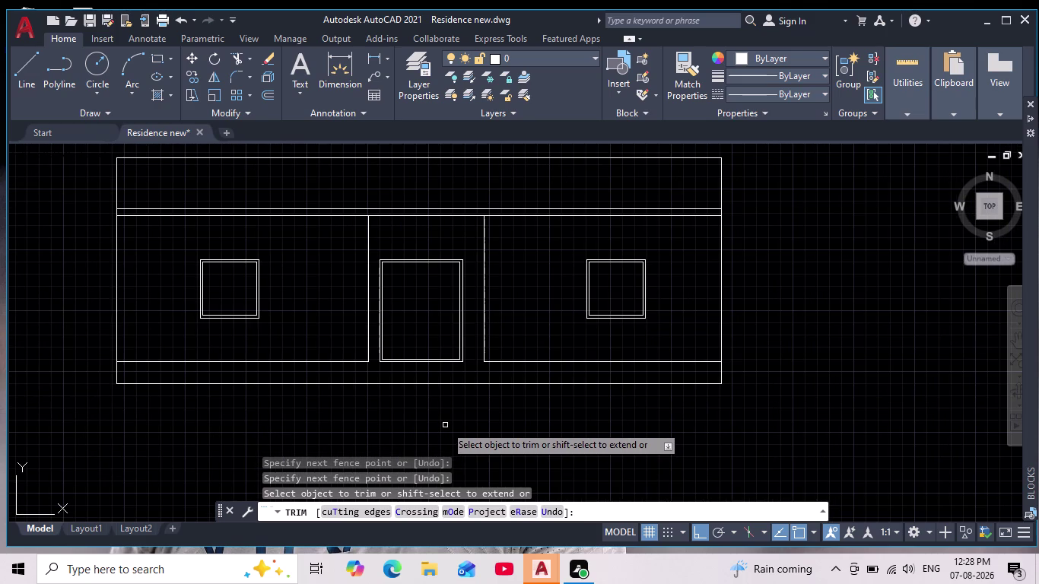
key(ctrl+z)
key(ctrl+z)
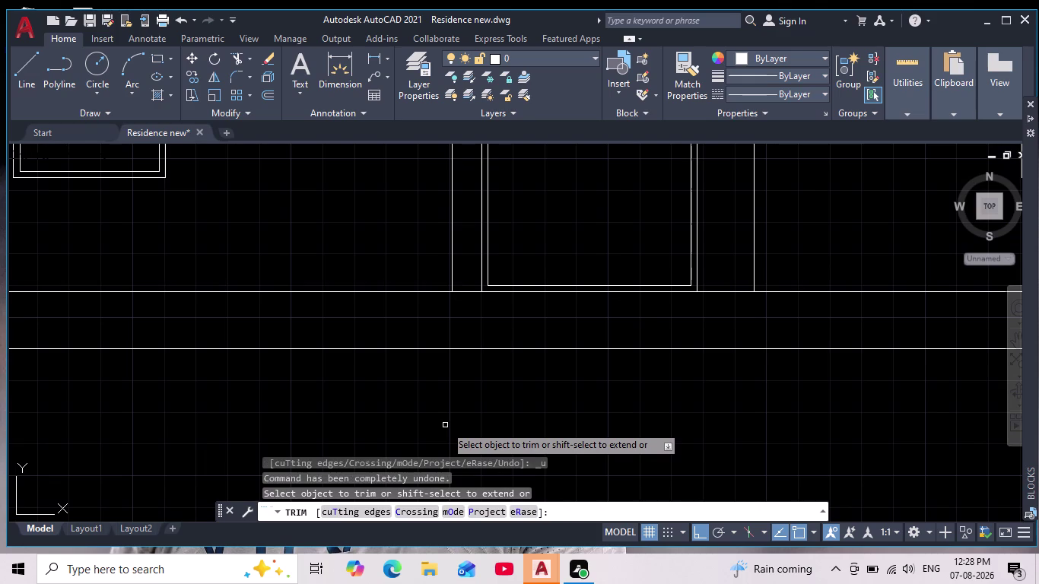
scroll(down, 3)
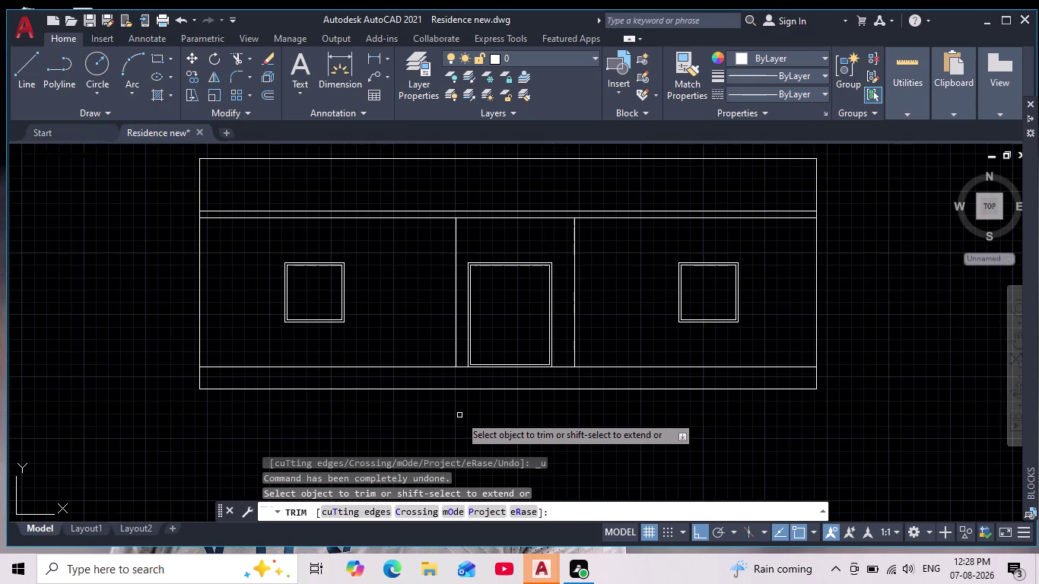
middle_drag(461, 415, 418, 388)
scroll(down, 3)
scroll(up, 3)
key(Escape)
key(Escape)
key(Escape)
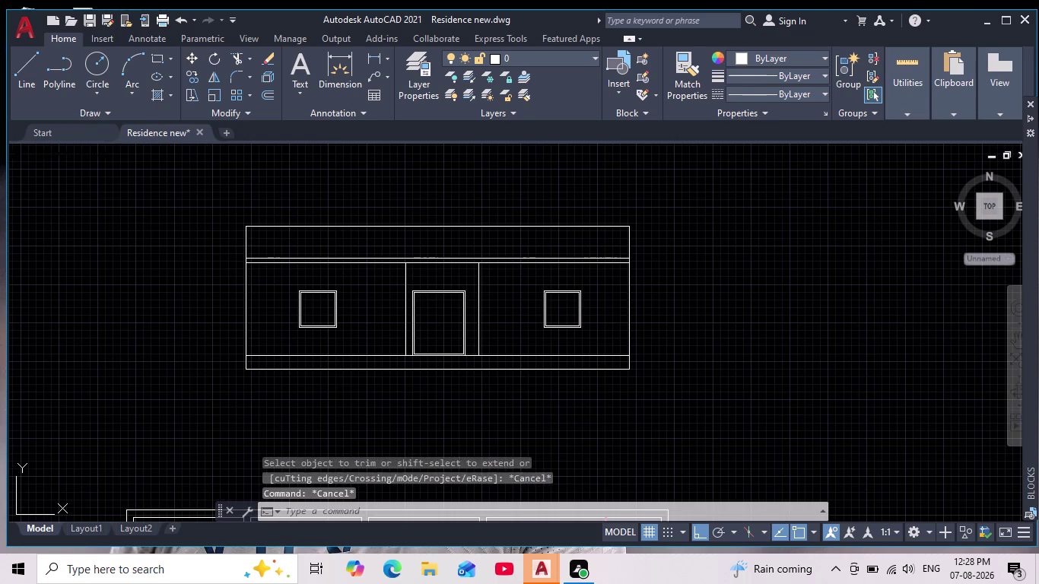
key(Escape)
key(Escape)
key(Escape)
key(Escape)
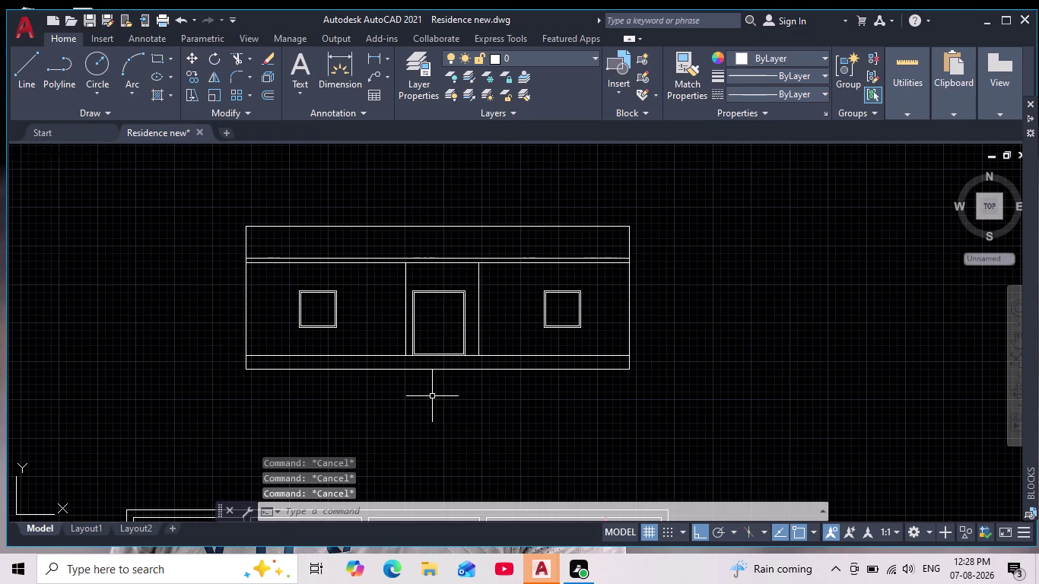
scroll(down, 3)
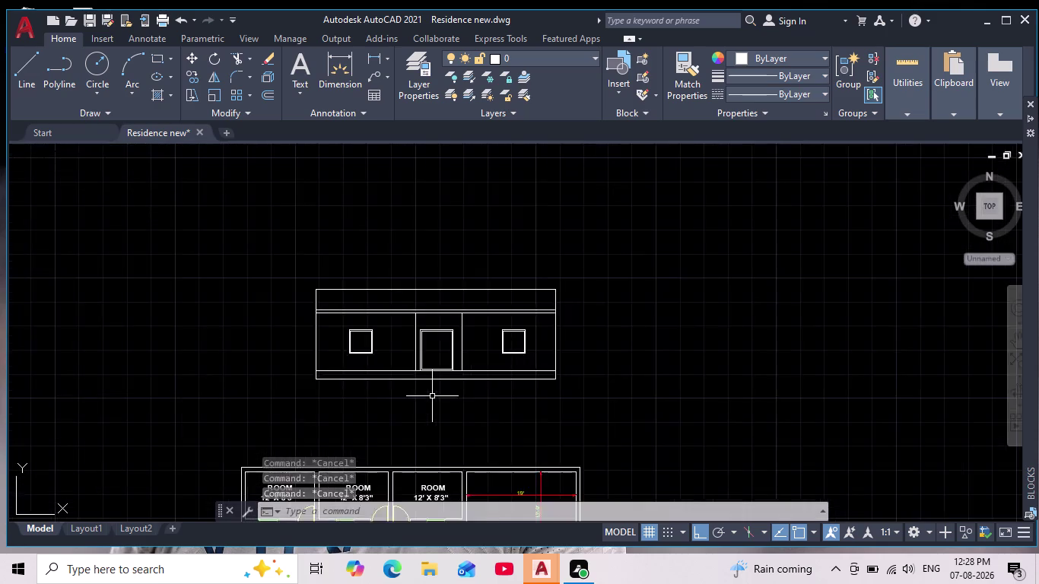
scroll(down, 3)
middle_drag(434, 406, 393, 348)
scroll(up, 3)
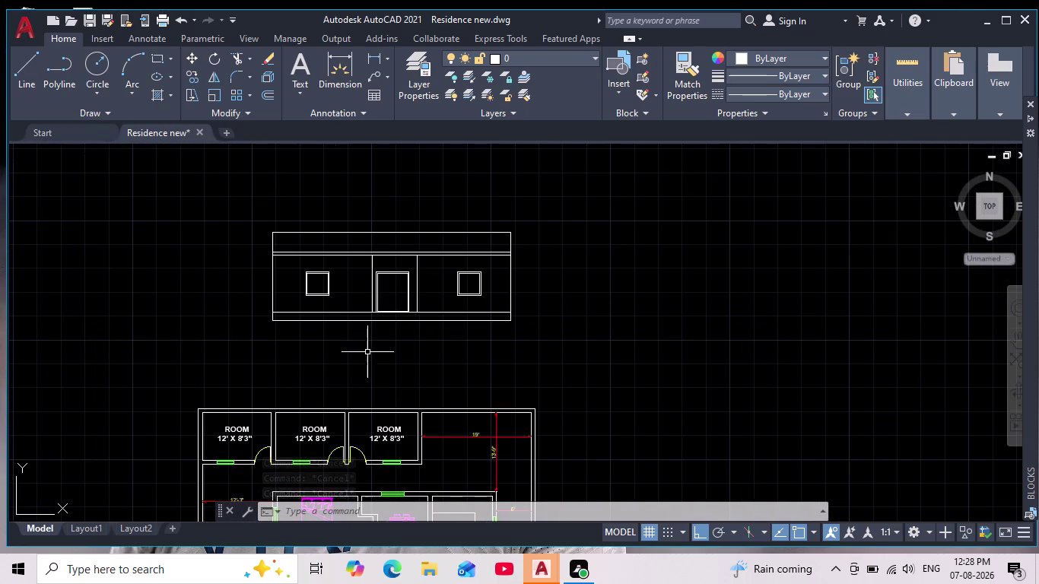
scroll(up, 3)
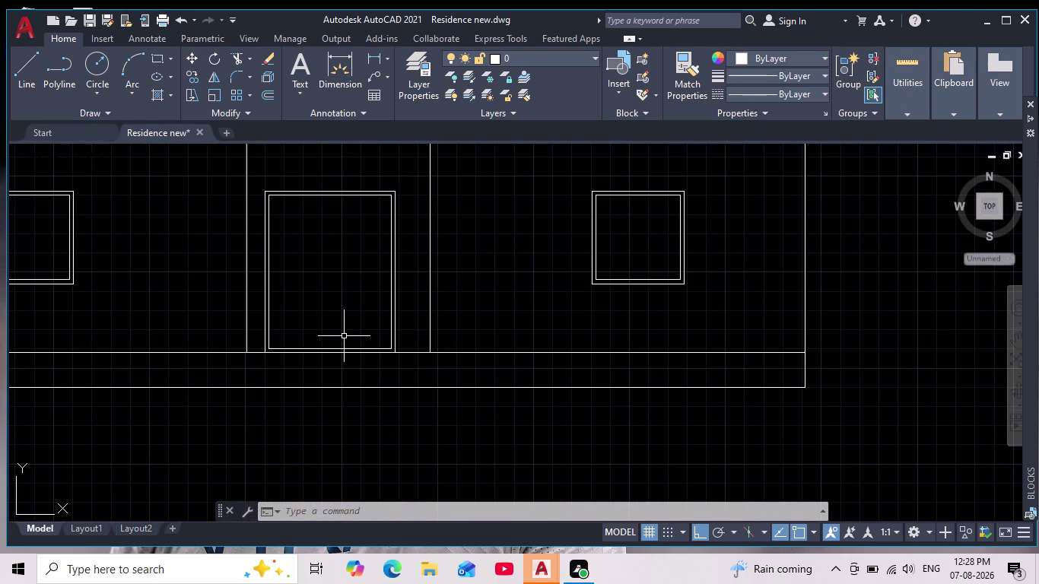
scroll(down, 3)
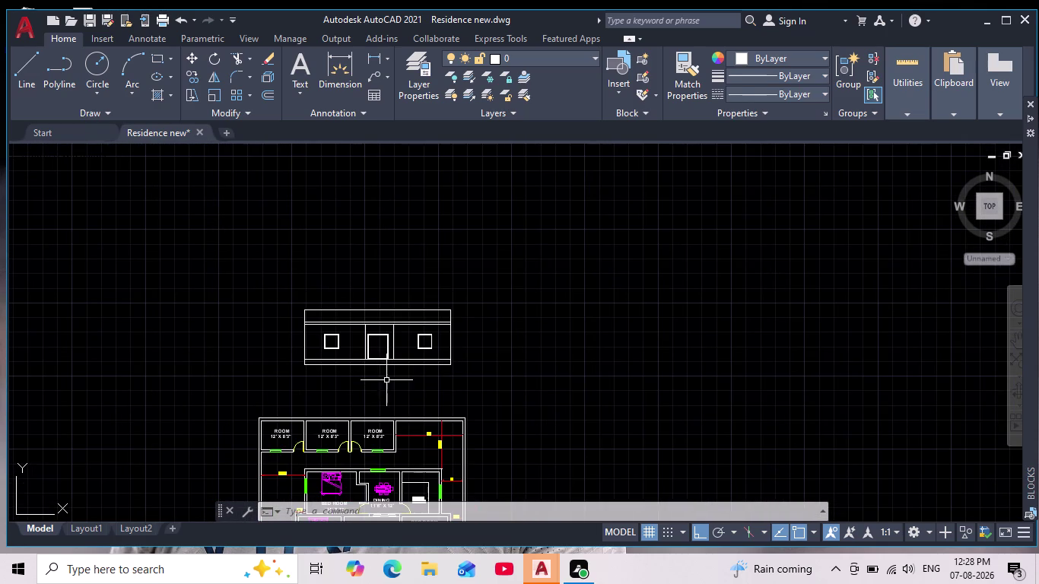
scroll(up, 3)
middle_drag(380, 386, 375, 395)
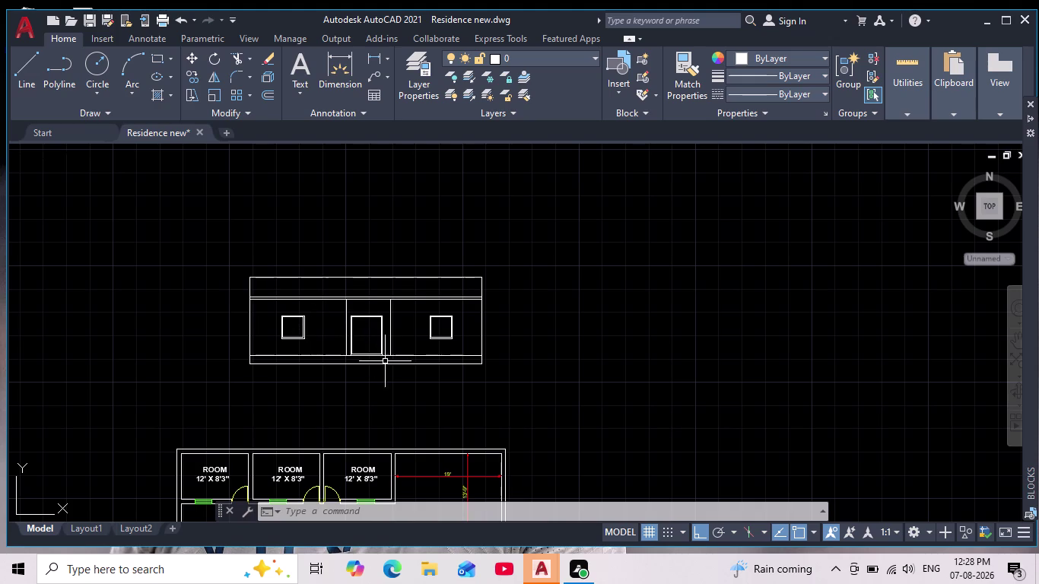
scroll(up, 3)
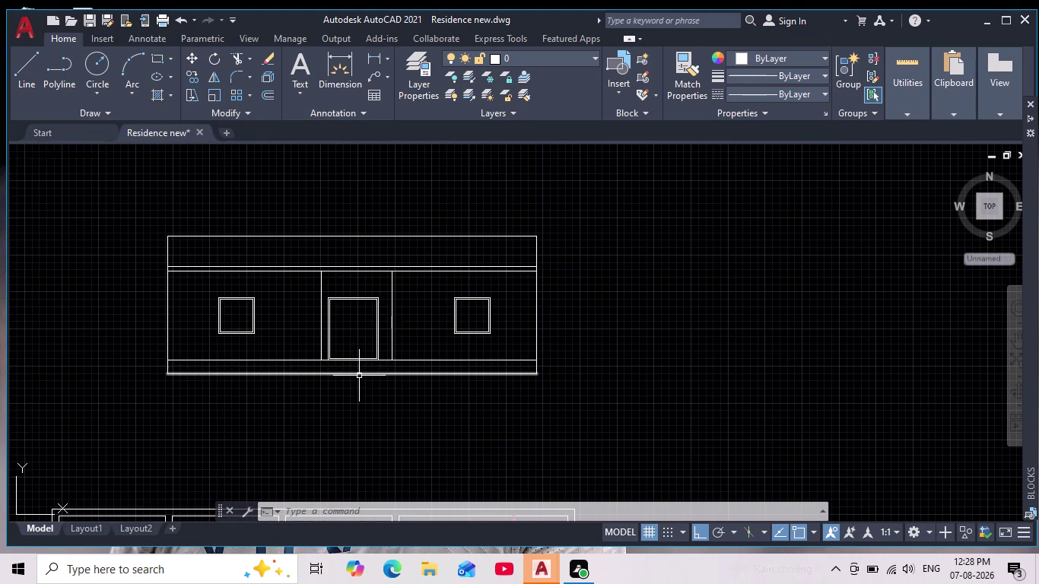
scroll(up, 3)
scroll(down, 3)
middle_drag(357, 412, 393, 365)
scroll(down, 3)
scroll(up, 3)
middle_drag(396, 371, 397, 388)
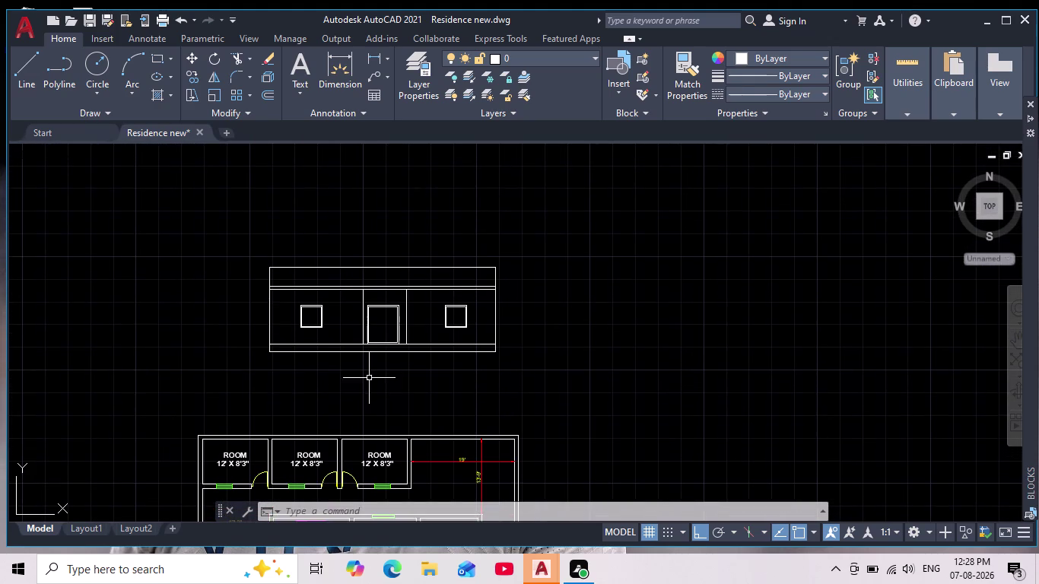
scroll(up, 3)
middle_drag(253, 315, 263, 328)
middle_drag(405, 340, 277, 349)
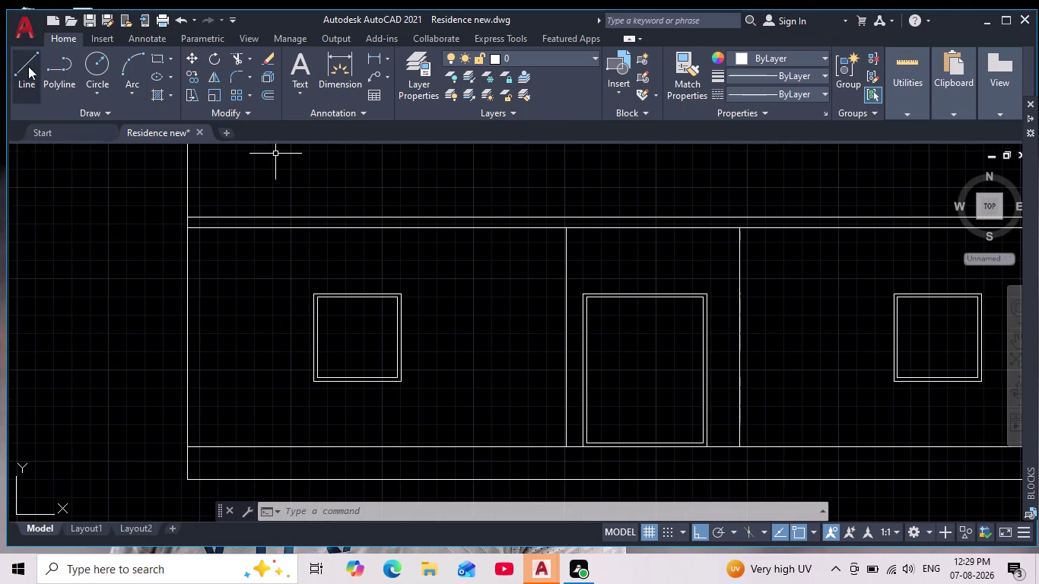
Draw a vertical line from the left window's top inner-frame midpoint down to its bottom edge.
click(32, 62)
scroll(up, 3)
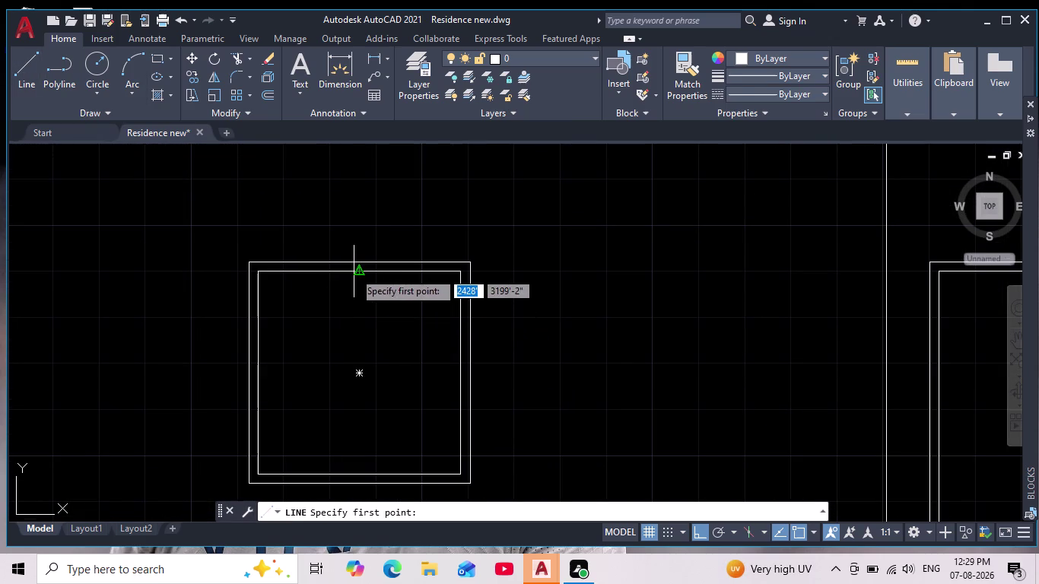
click(355, 271)
middle_drag(345, 464, 359, 373)
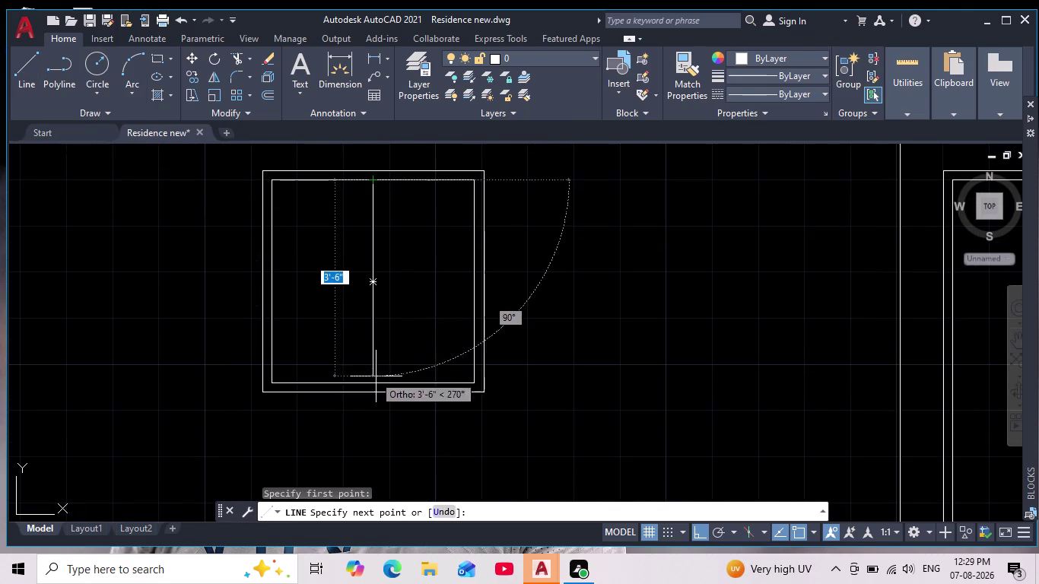
click(364, 380)
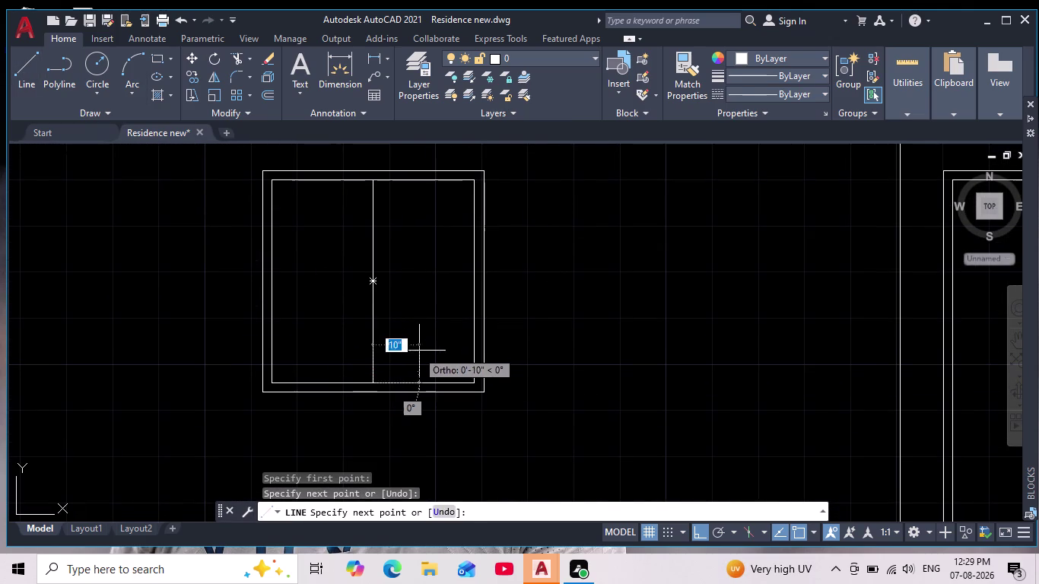